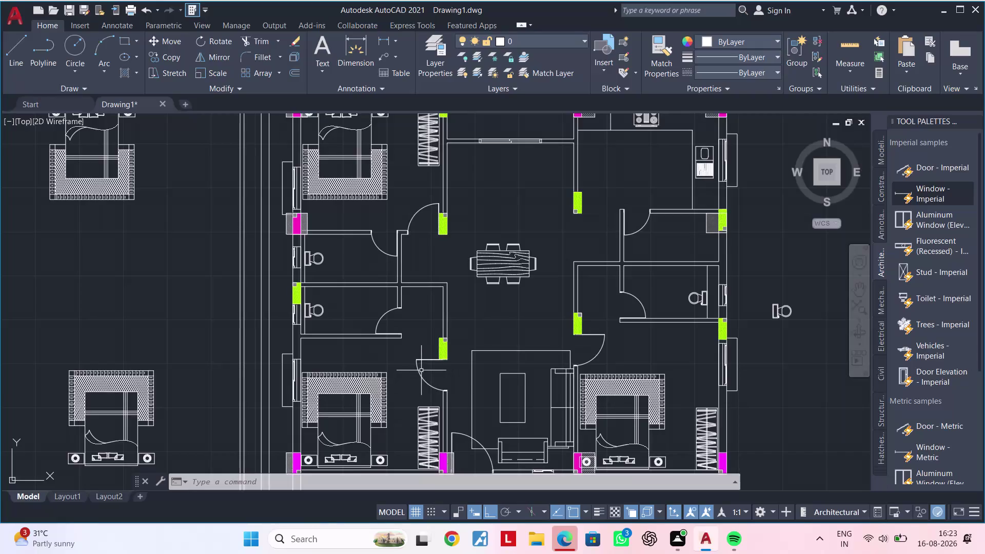
Pan across the plan and zoom in on the two adjoining left-side toilet rooms.
middle_drag(418, 384, 419, 384)
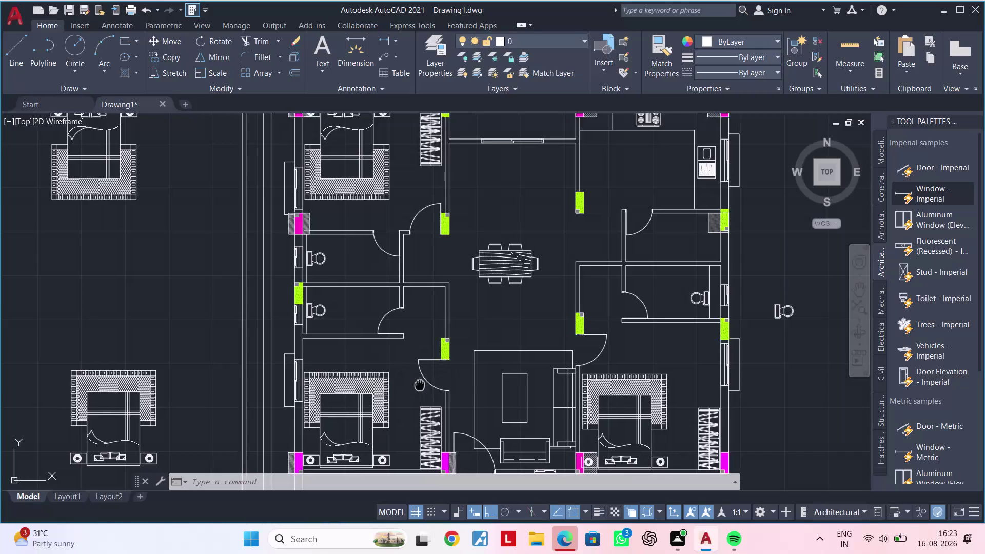
middle_drag(419, 384, 474, 366)
middle_drag(453, 355, 448, 448)
key(Escape)
key(Escape)
middle_drag(412, 380, 419, 353)
key(Escape)
key(Escape)
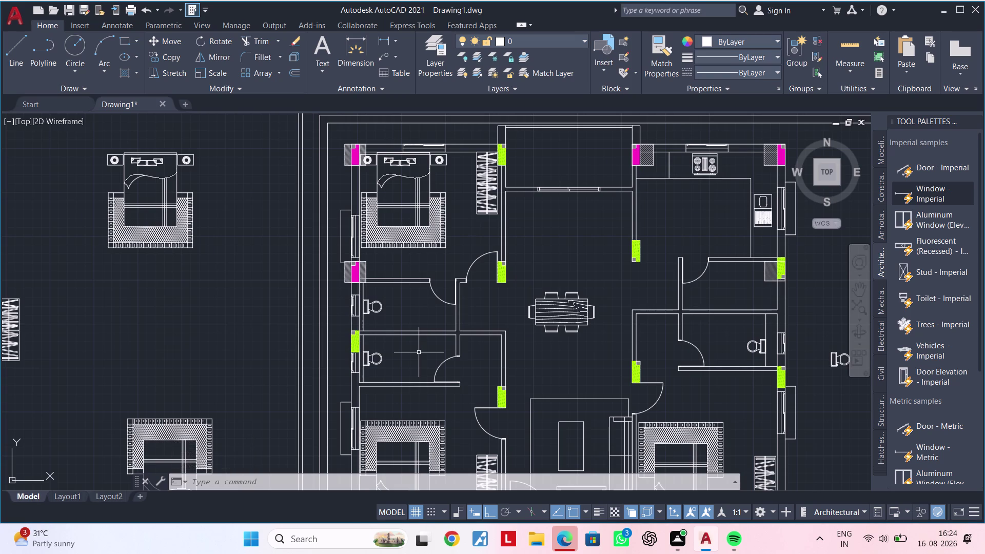
scroll(up, 3)
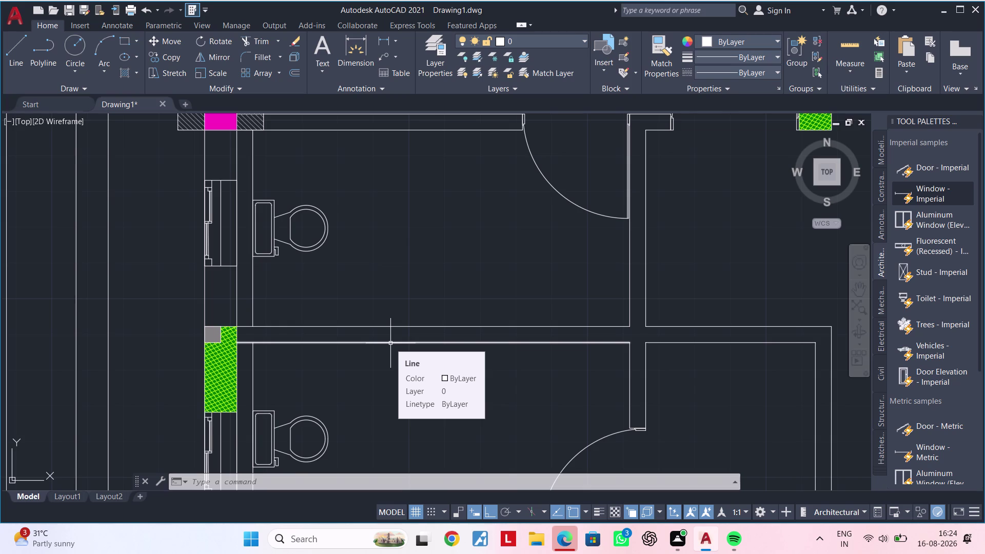
Offset a wall line 1' into the upper toilet and trim the overhang near the door.
middle_drag(562, 357, 454, 363)
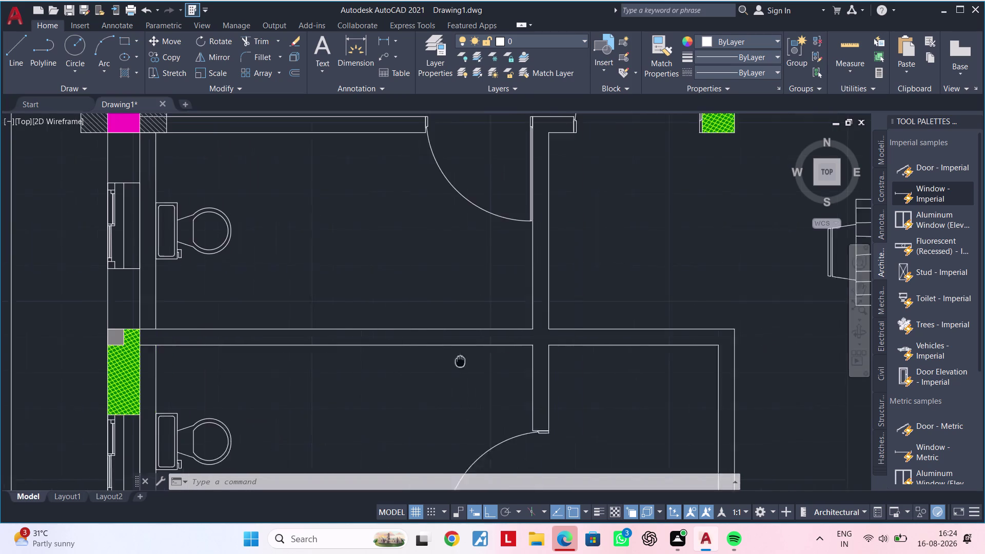
middle_drag(455, 362, 446, 364)
middle_drag(449, 356, 372, 361)
key(Escape)
key(Escape)
middle_drag(377, 360, 404, 350)
key(Escape)
key(Escape)
key(Escape)
key(Escape)
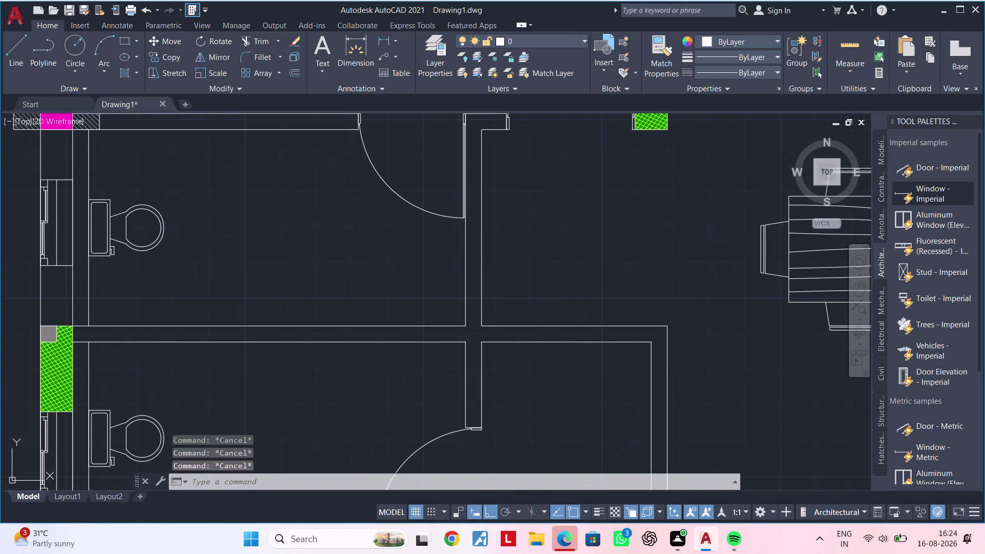
key(Escape)
key(Escape)
key(Escape)
key(Escape)
key(Escape)
key(Escape)
key(Escape)
key(Escape)
key(Escape)
middle_drag(395, 355, 375, 358)
key(Escape)
key(Escape)
text(l)
key(space)
key(Escape)
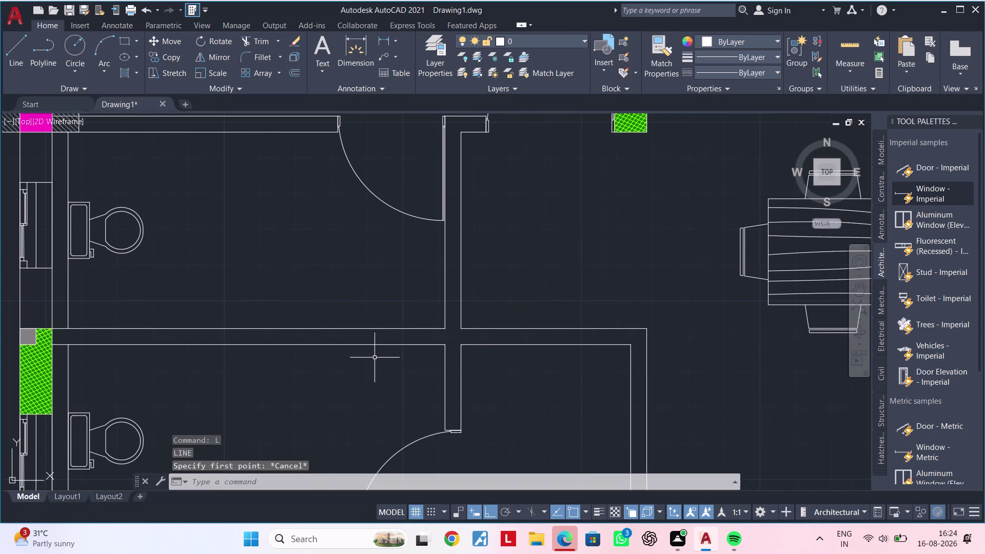
key(Escape)
key(Escape)
key(Escape)
key(Escape)
text(of)
key(space)
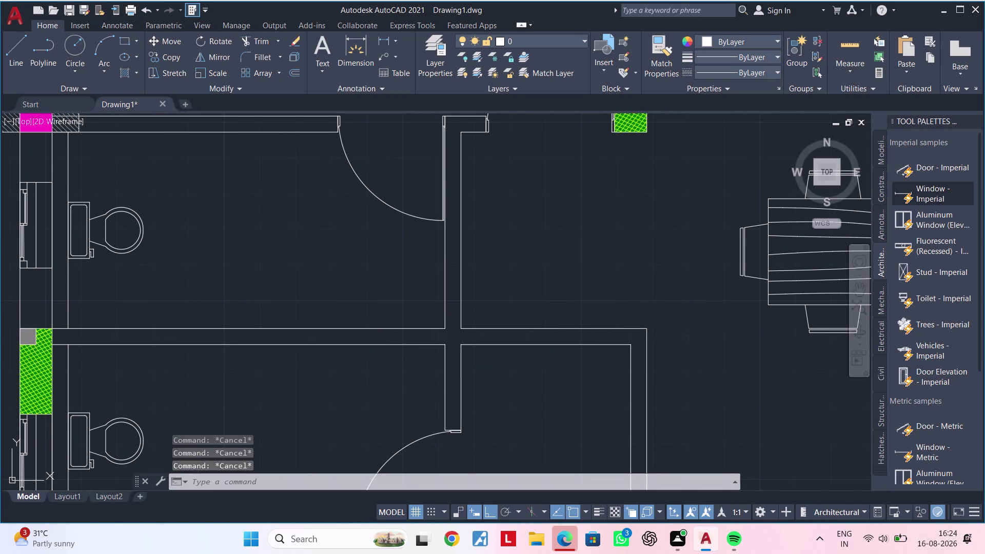
text(1')
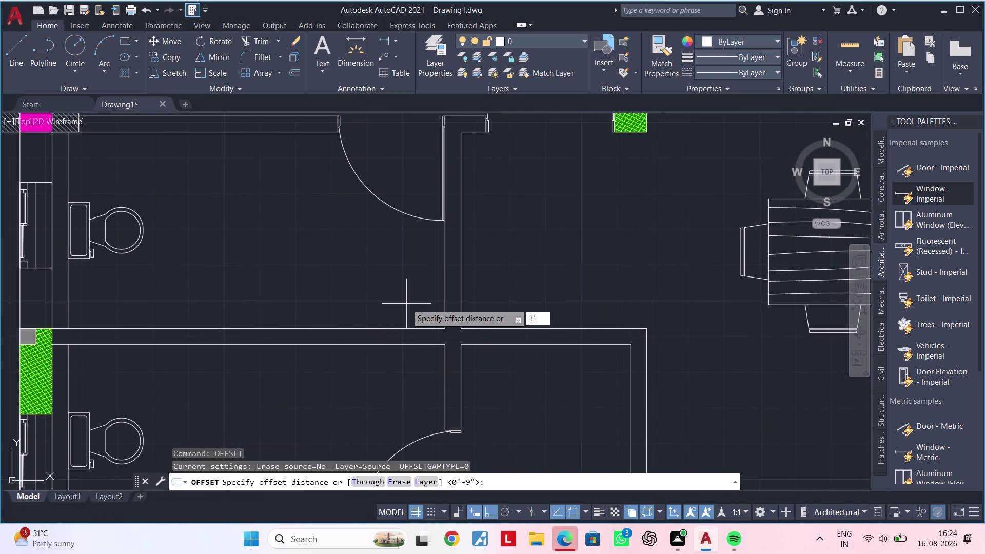
key(Return)
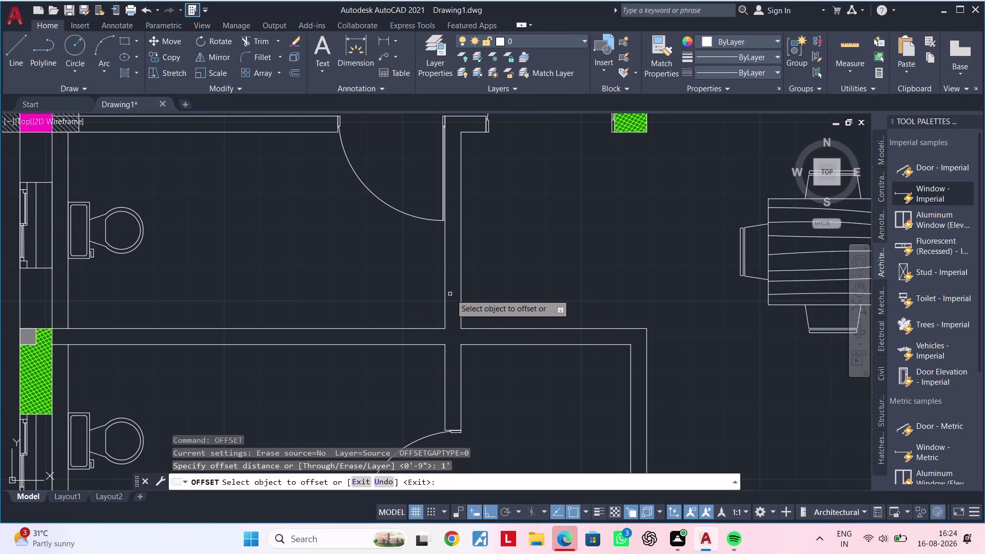
click(446, 296)
click(357, 298)
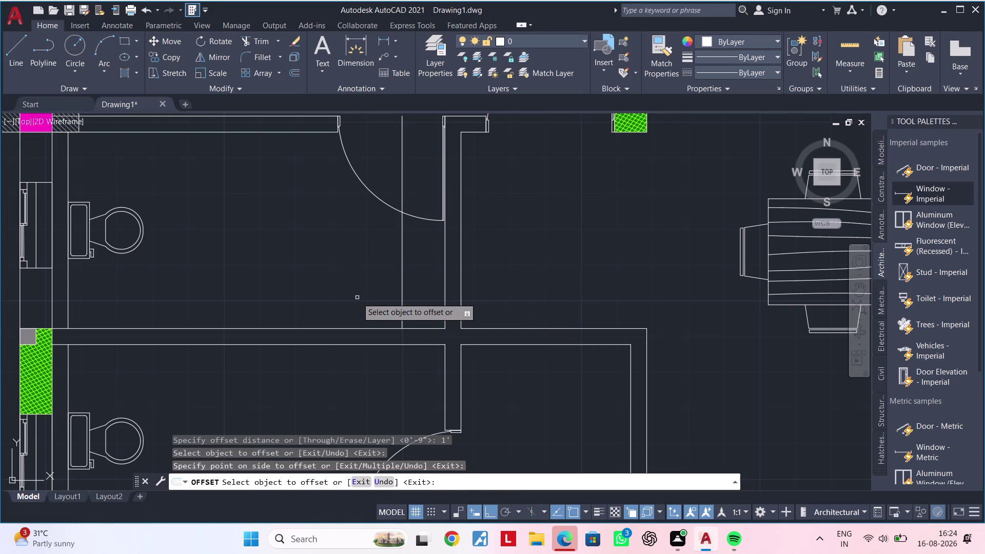
key(Escape)
key(Escape)
key(Escape)
key(Escape)
scroll(down, 3)
middle_drag(382, 293, 375, 304)
key(Escape)
text(tr)
key(space)
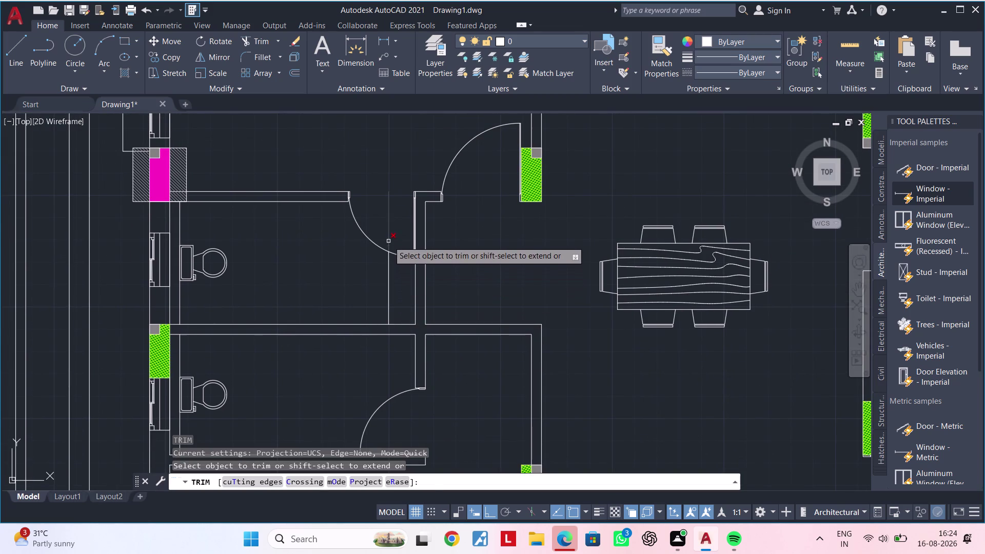
click(389, 241)
key(Escape)
middle_drag(380, 281, 391, 273)
key(Escape)
key(Escape)
Offset a second line 1' into the room and trim its extra segment.
text(o)
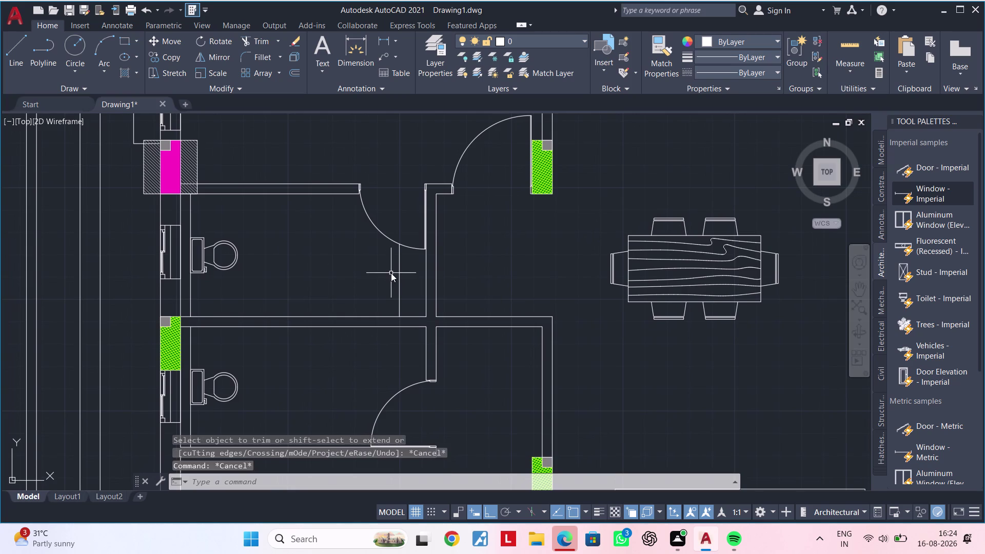
text(f)
key(space)
text(1)
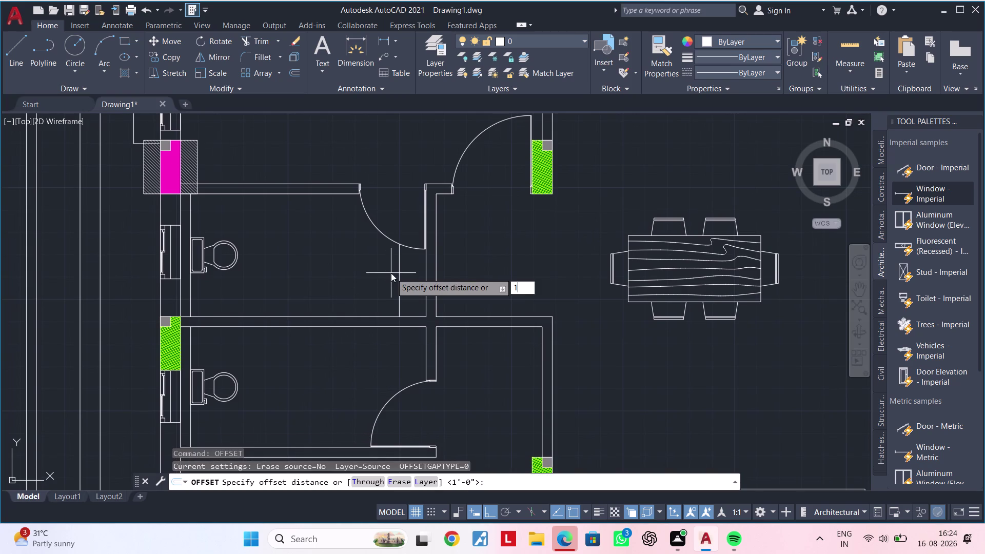
text(')
key(Return)
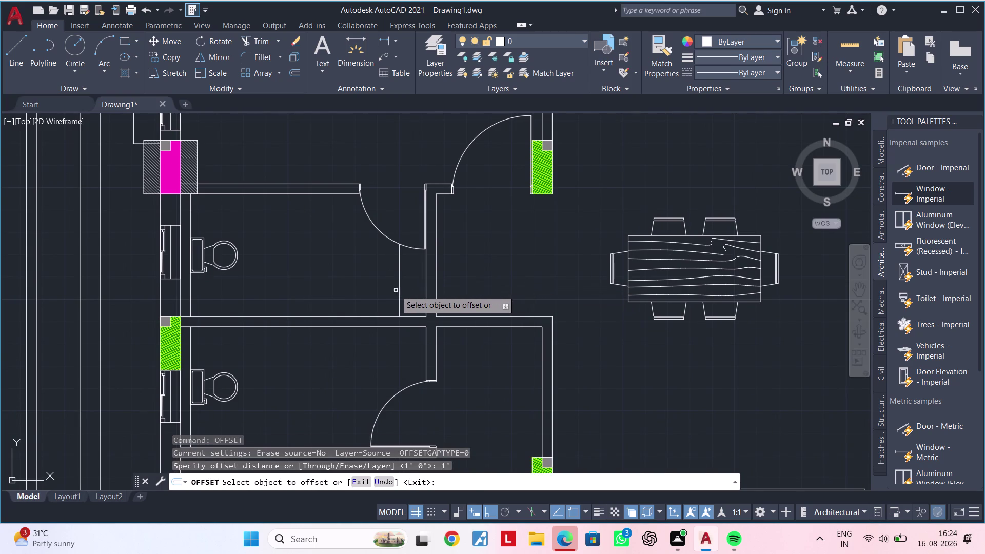
click(399, 290)
click(314, 290)
key(Escape)
key(Escape)
key(Escape)
key(Escape)
key(Escape)
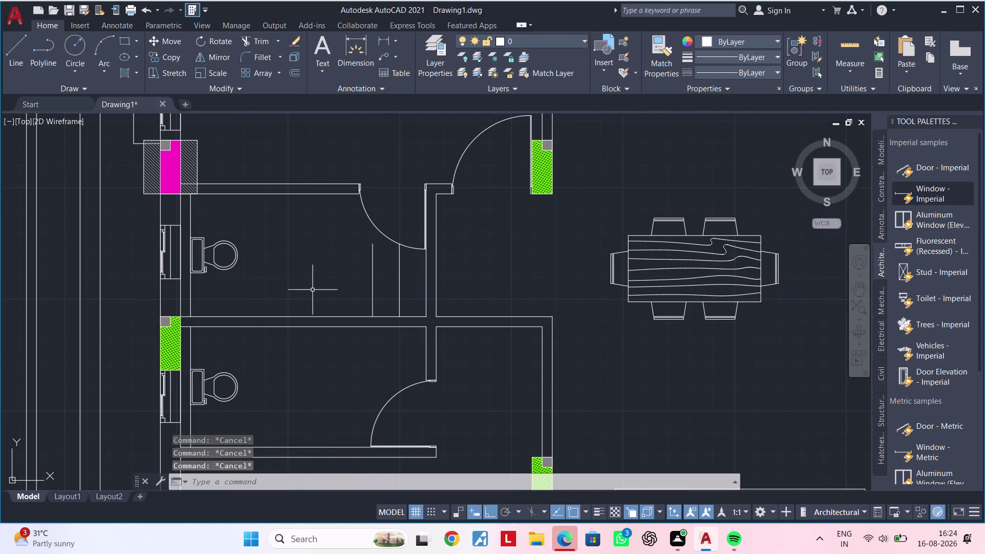
key(Escape)
key(Escape)
key(Escape)
key(Escape)
key(Escape)
text(tr)
key(space)
click(397, 278)
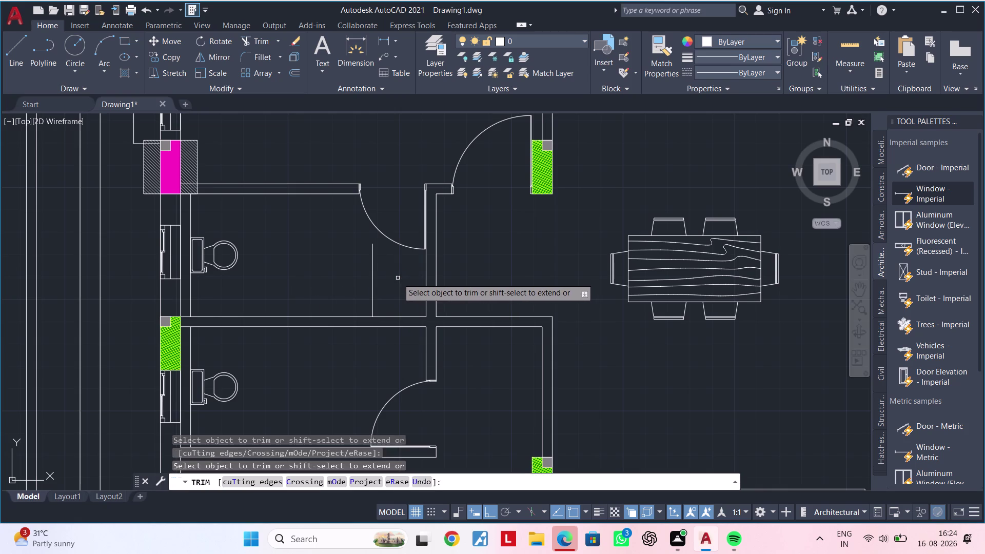
key(Escape)
middle_drag(398, 285, 389, 272)
key(Escape)
key(Escape)
Offset a line 2' downward and trim the excess segments crossing the room.
text(of)
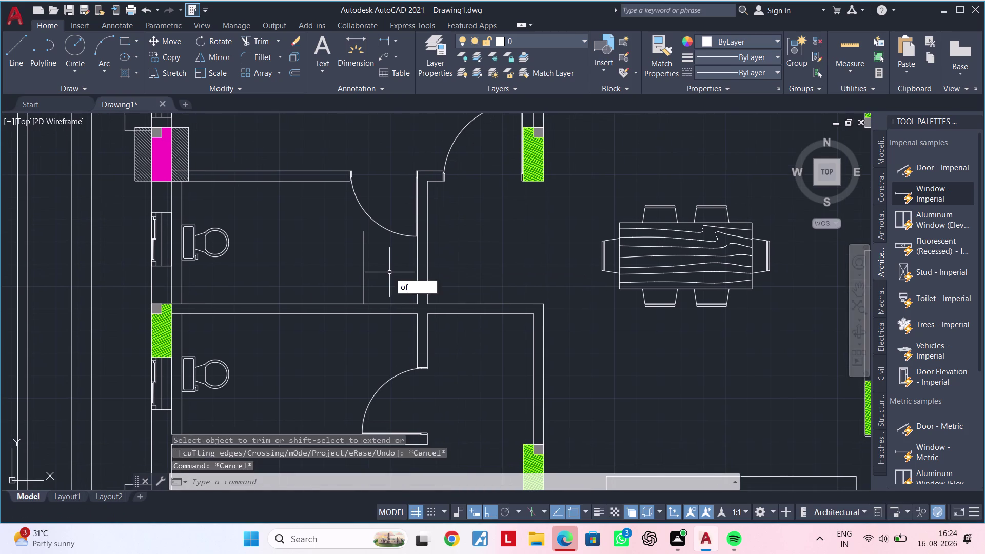
key(space)
text(2')
key(Return)
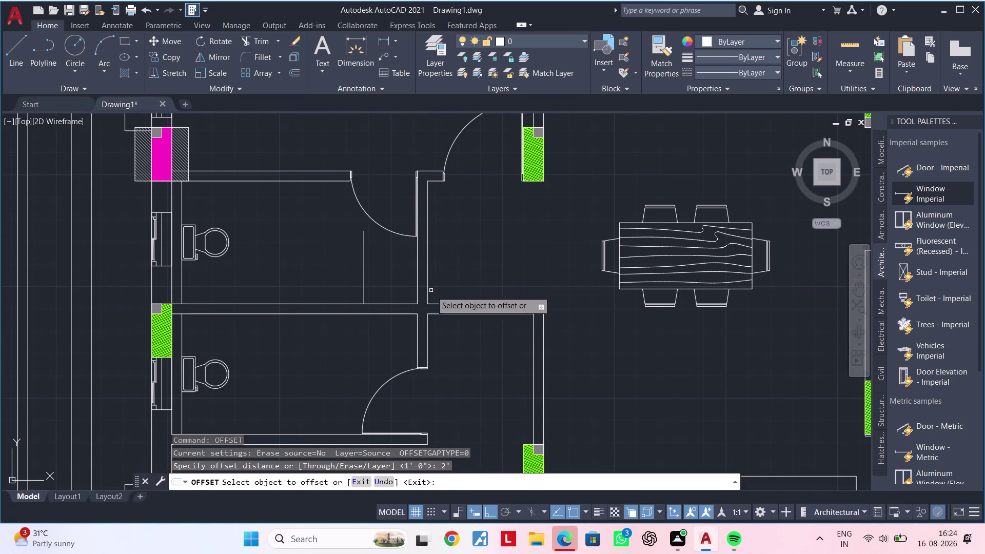
click(394, 302)
click(392, 280)
key(Escape)
key(Escape)
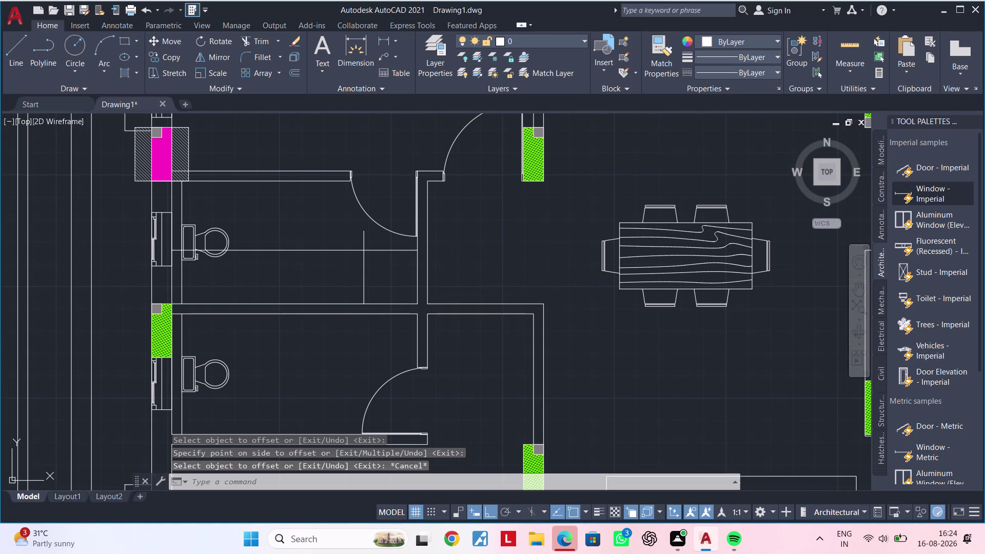
text(tr)
key(space)
click(364, 244)
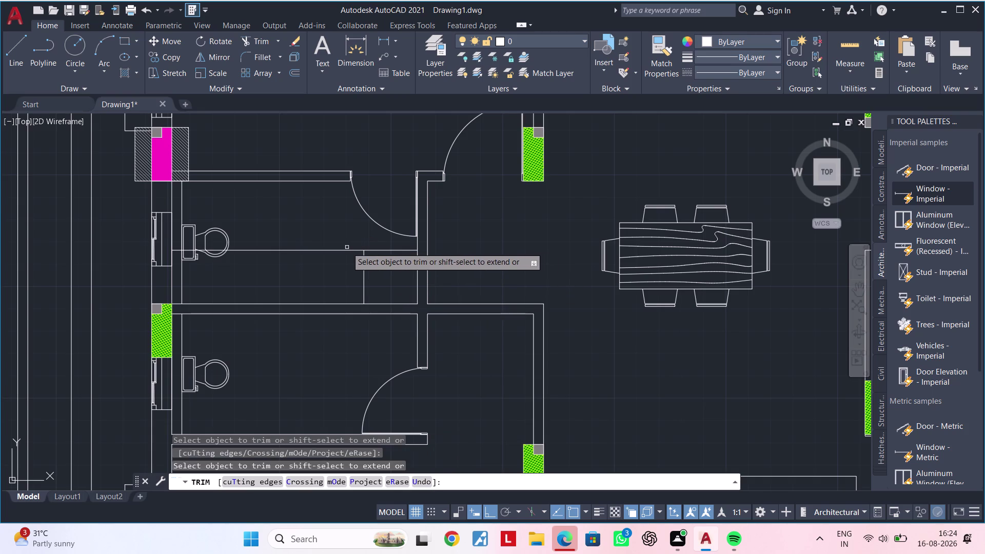
click(343, 250)
key(Escape)
scroll(up, 3)
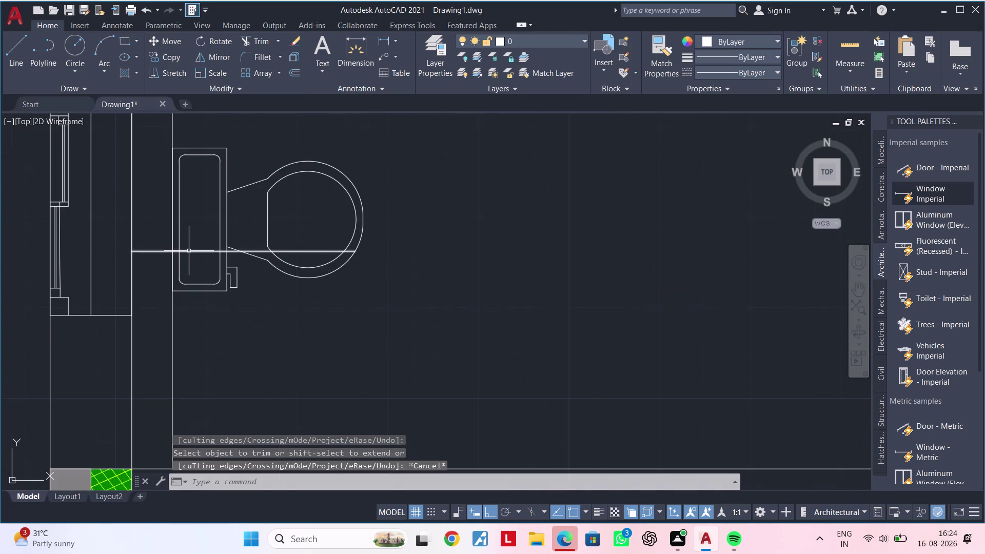
Delete the stray line crossing the toilet and pan back to the enclosure corner.
click(191, 251)
key(Delete)
scroll(down, 3)
scroll(down, 3)
middle_drag(454, 315, 287, 292)
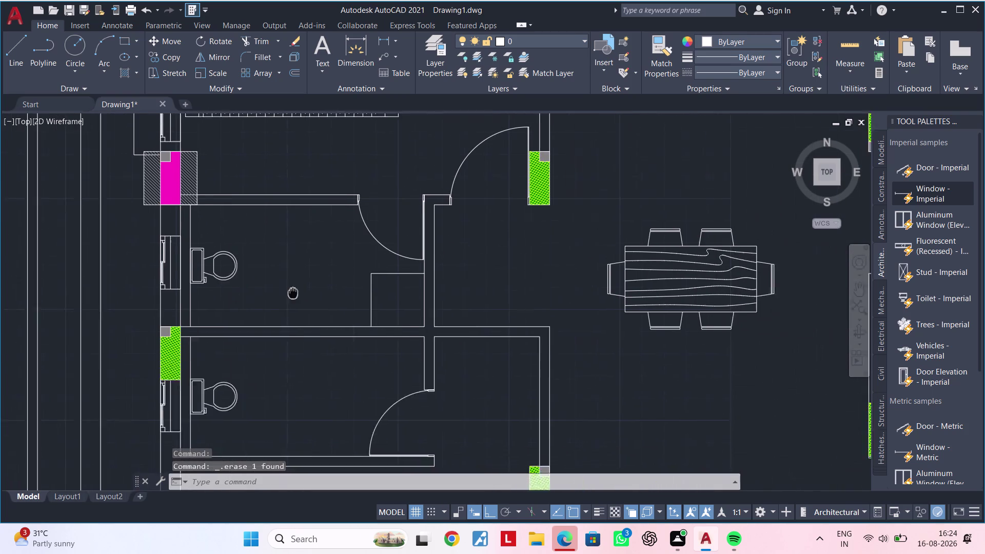
middle_drag(287, 292, 270, 291)
middle_drag(289, 292, 193, 292)
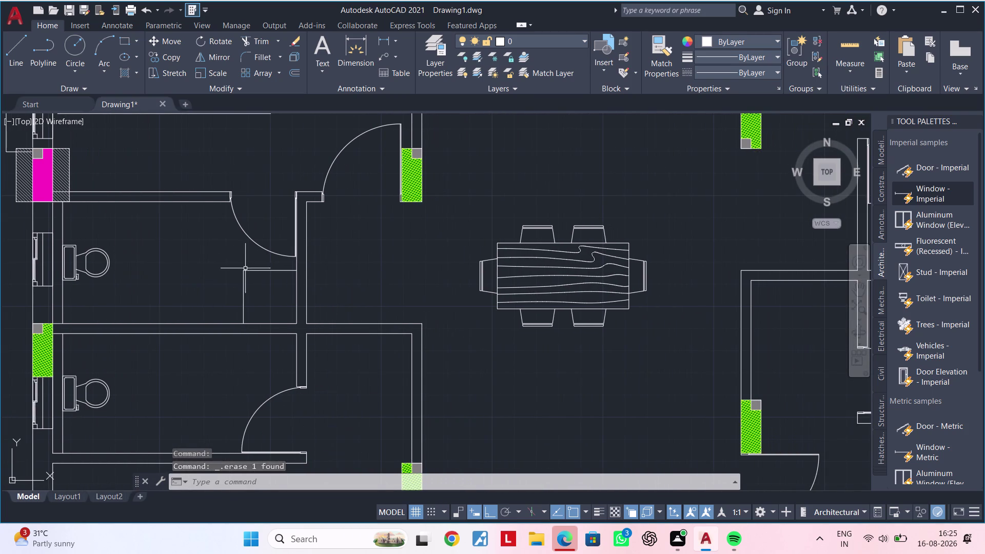
middle_drag(268, 304, 315, 300)
scroll(up, 3)
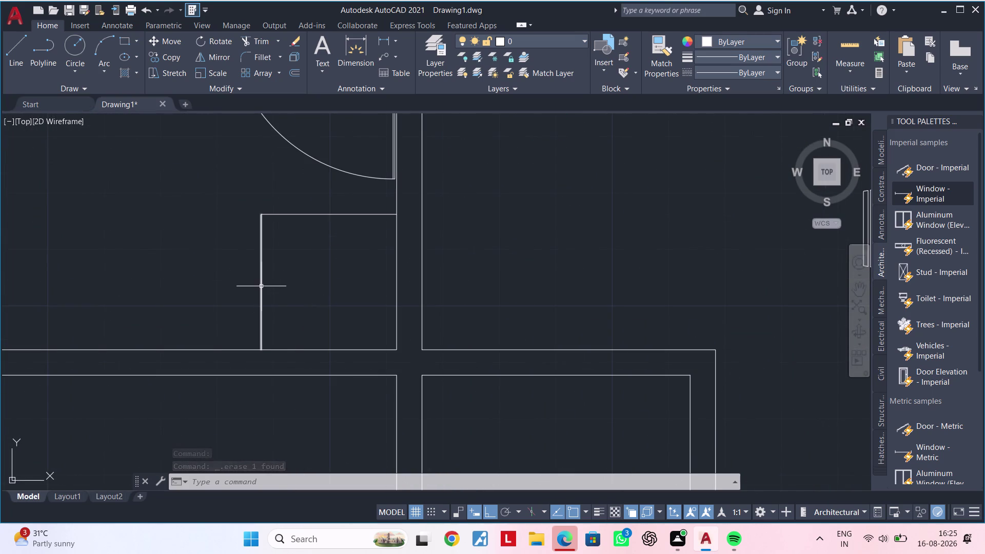
Extend the short horizontal line left to meet the vertical partition.
click(261, 286)
click(261, 284)
click(184, 279)
key(Escape)
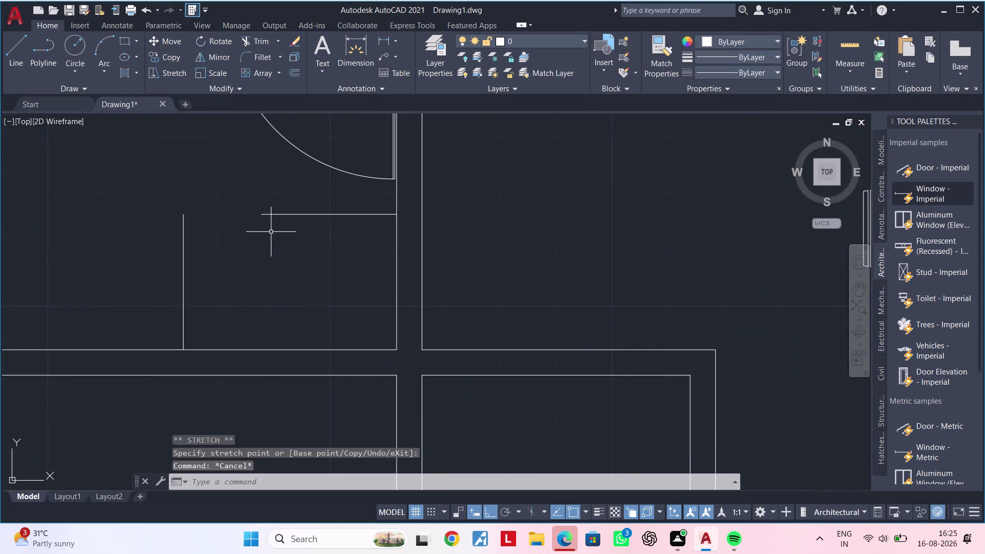
click(278, 217)
click(279, 210)
click(279, 213)
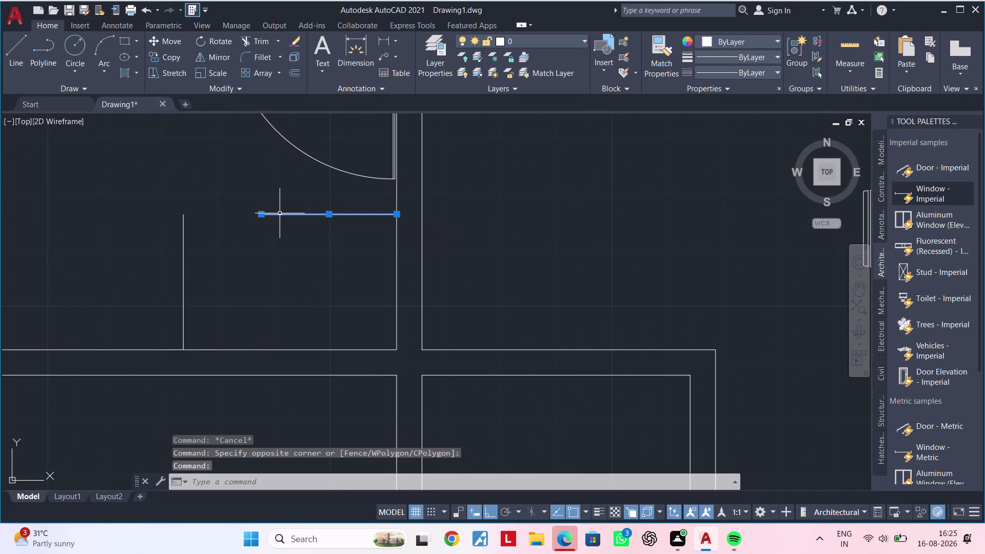
click(262, 216)
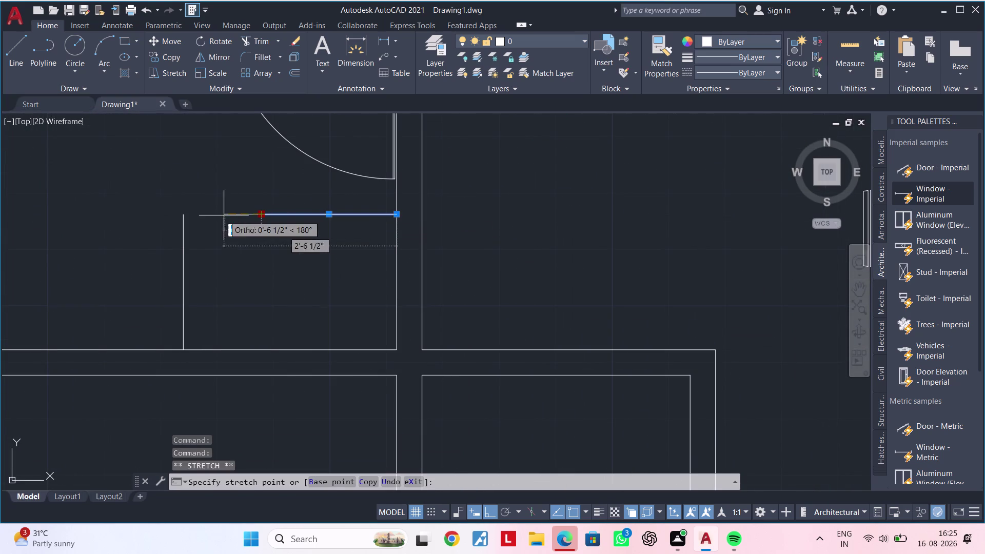
click(186, 216)
middle_drag(364, 263, 355, 282)
key(Escape)
key(Escape)
key(Escape)
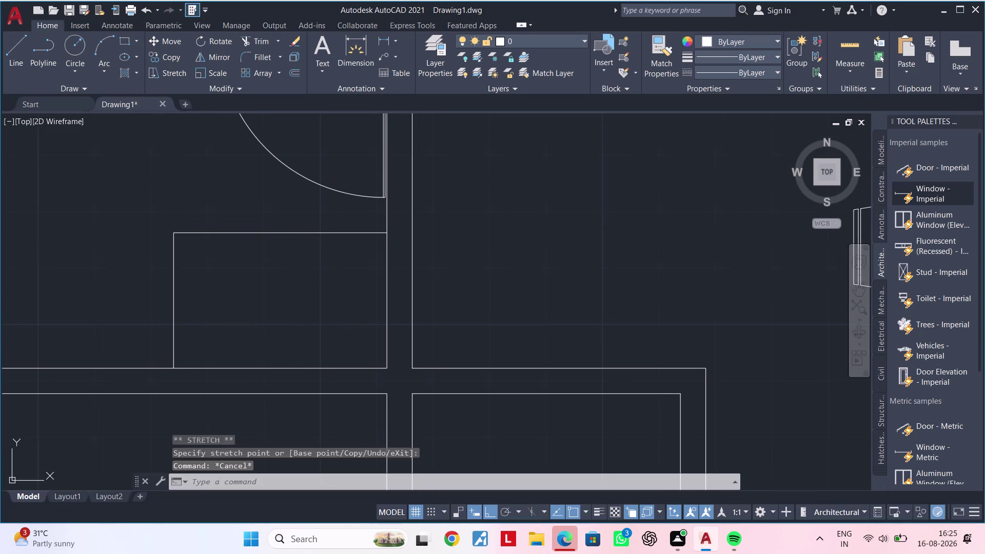
key(Escape)
key(Escape)
middle_drag(354, 282, 356, 272)
key(Escape)
key(Escape)
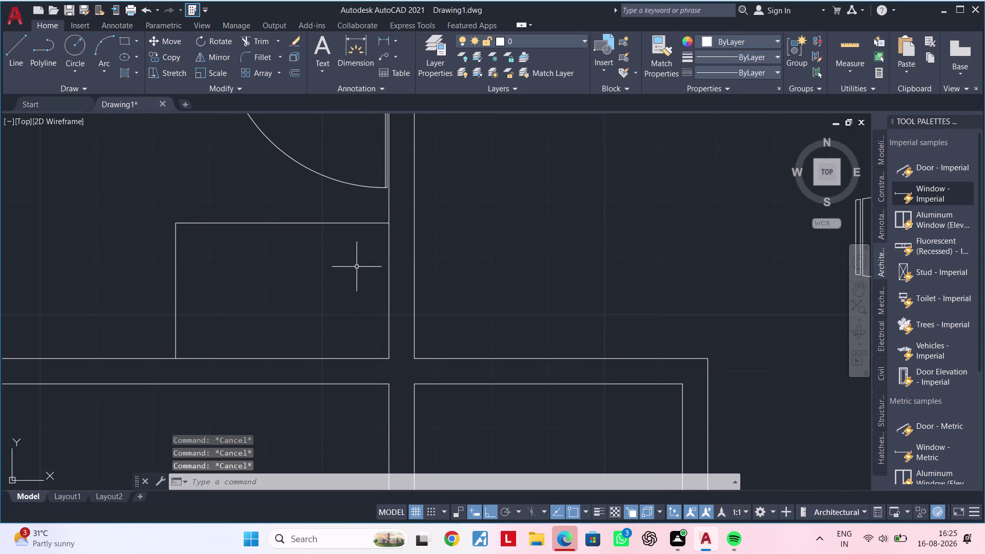
Offset the fixture's top edge by 0.9" to create inner copies.
text(of)
key(space)
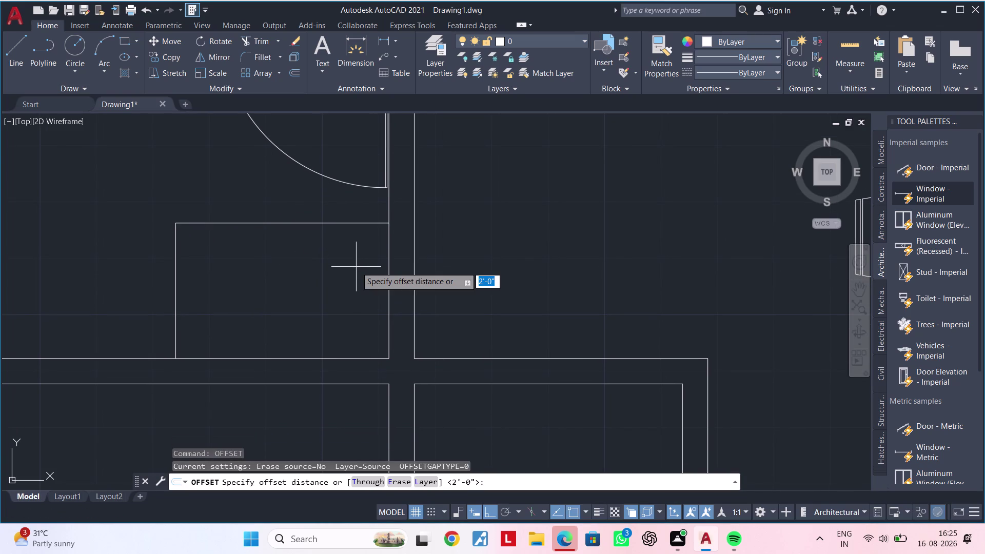
text(0.9)
text(")
key(Return)
click(315, 223)
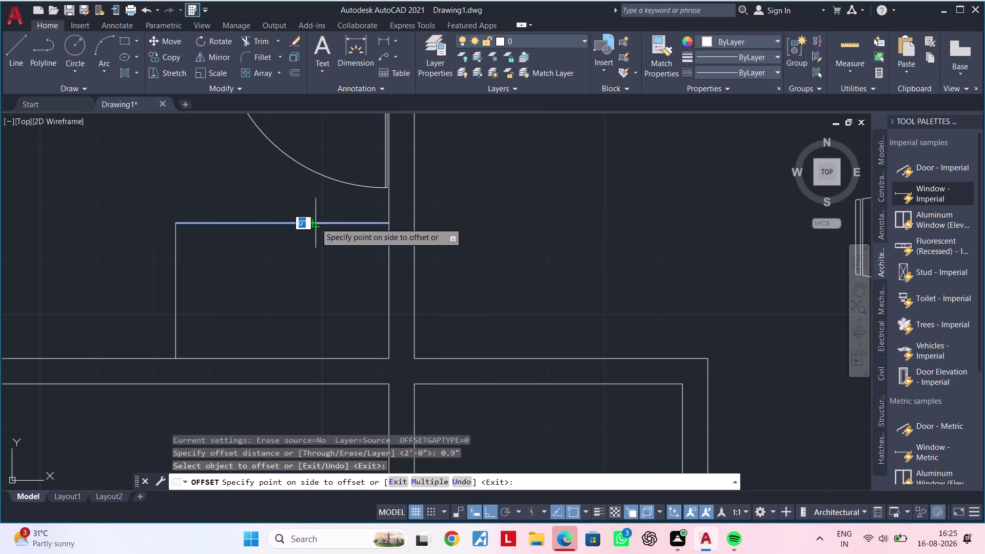
click(299, 263)
click(174, 265)
click(202, 263)
key(Escape)
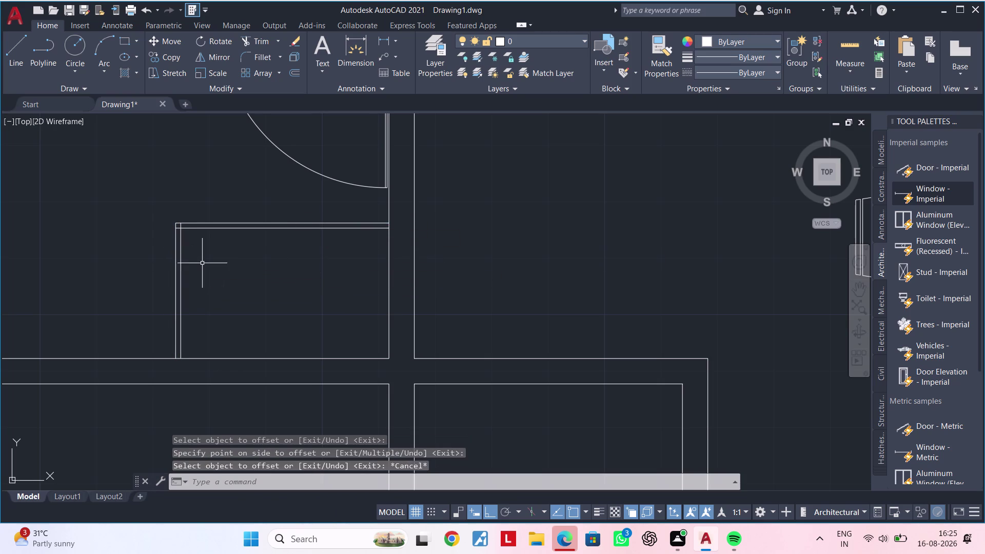
key(Escape)
Trim away the two overlapping line pieces at the top corner.
text(tr)
key(space)
scroll(up, 3)
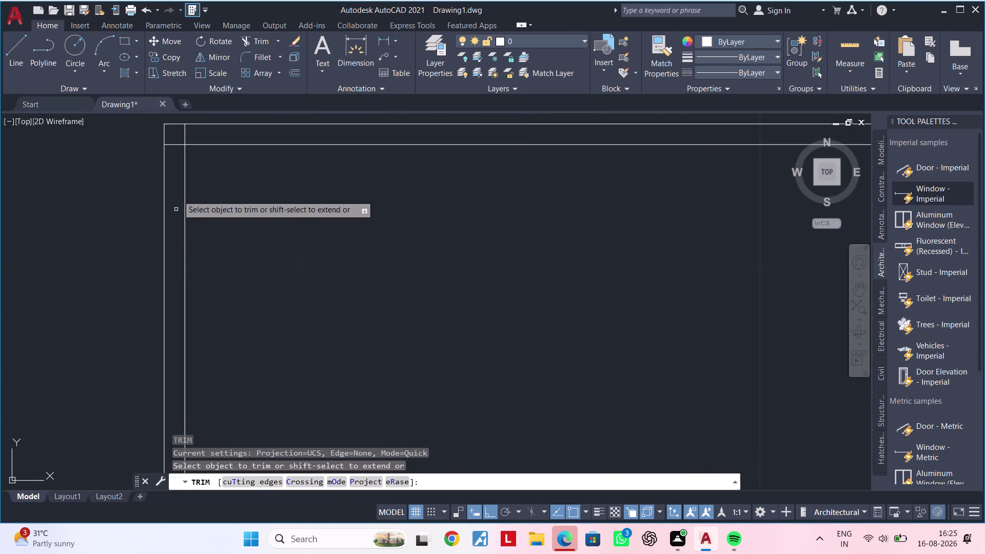
click(174, 145)
click(184, 139)
scroll(down, 3)
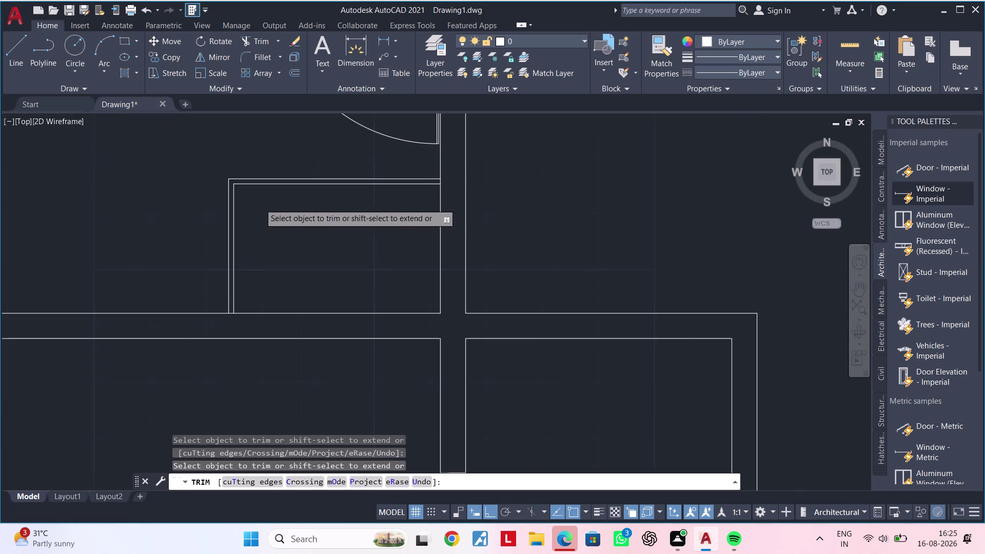
middle_drag(394, 239, 373, 239)
key(Escape)
key(Escape)
Offset the fixture's right edge by 0.9".
text(of)
key(space)
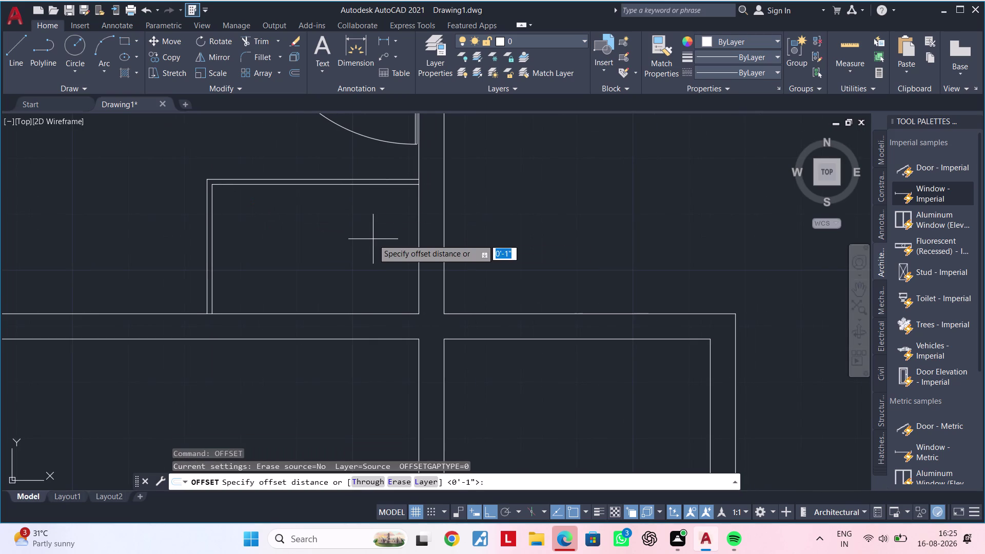
text(0.9")
key(Return)
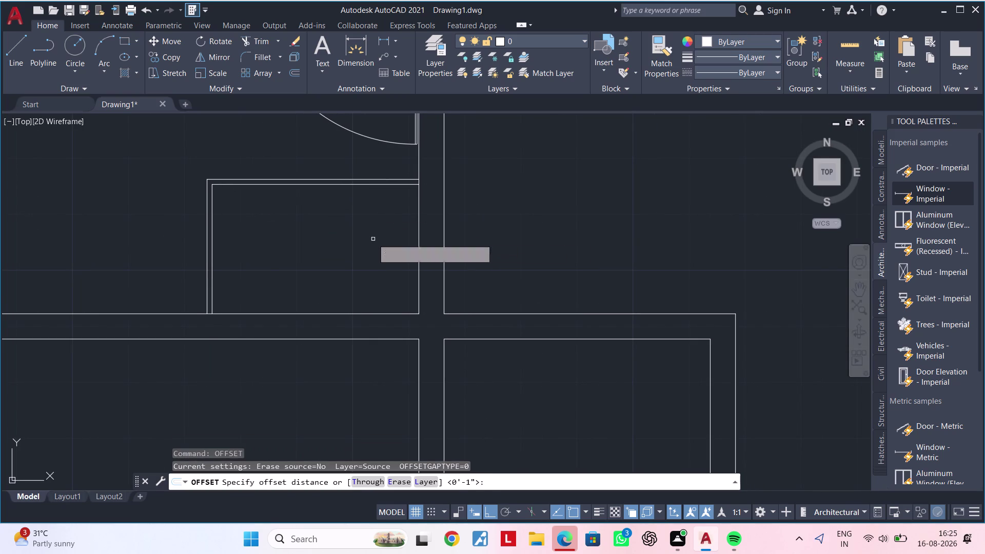
drag(419, 245, 412, 245)
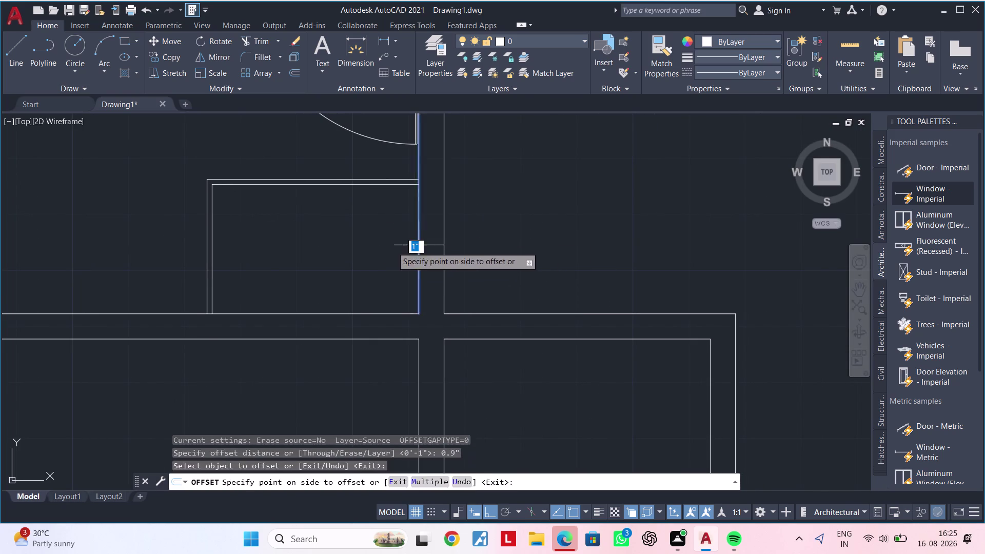
click(367, 248)
key(Escape)
key(Escape)
middle_drag(385, 245, 353, 273)
key(Escape)
key(Escape)
Trim the overlapping line end and erase the stray line near it.
text(tr)
key(space)
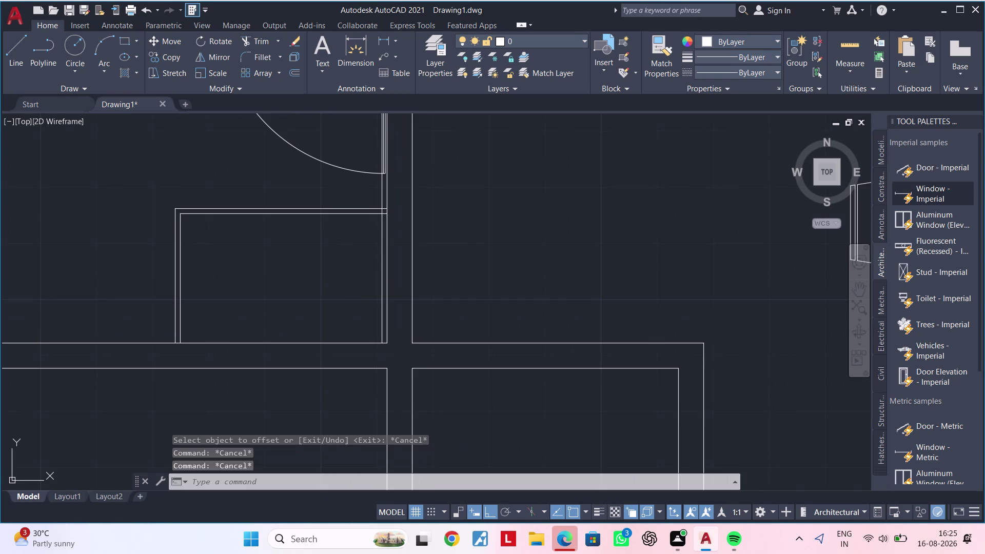
scroll(up, 3)
click(392, 190)
middle_drag(365, 233, 361, 245)
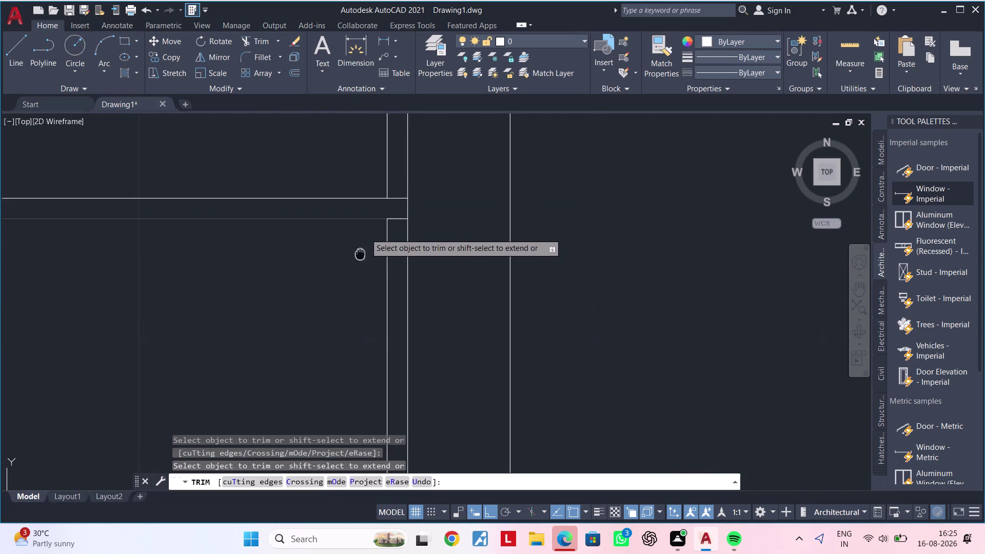
middle_drag(362, 246, 357, 268)
key(Escape)
key(Escape)
click(384, 192)
key(Delete)
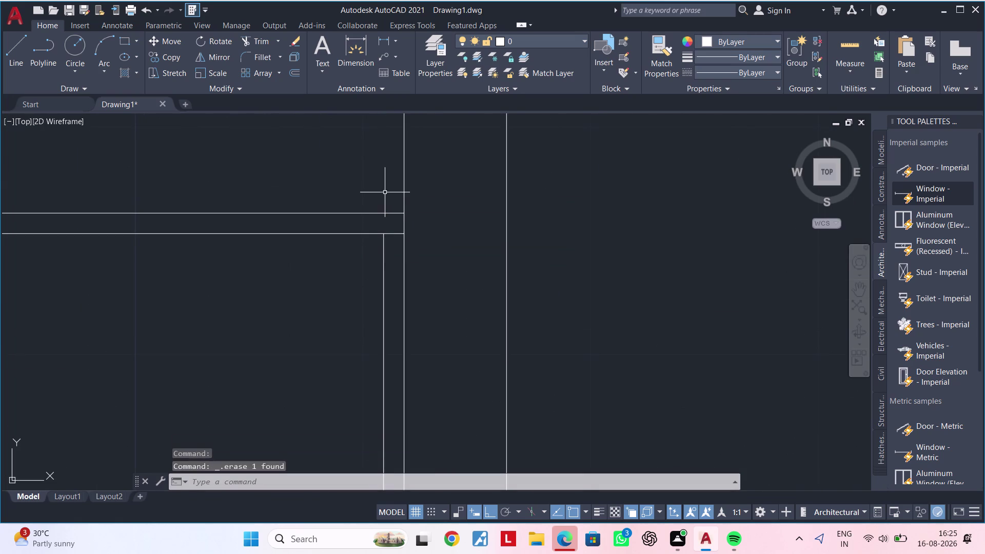
scroll(down, 3)
key(Escape)
Trim the extra line piece at the fixture corner.
text(tr)
key(space)
scroll(up, 3)
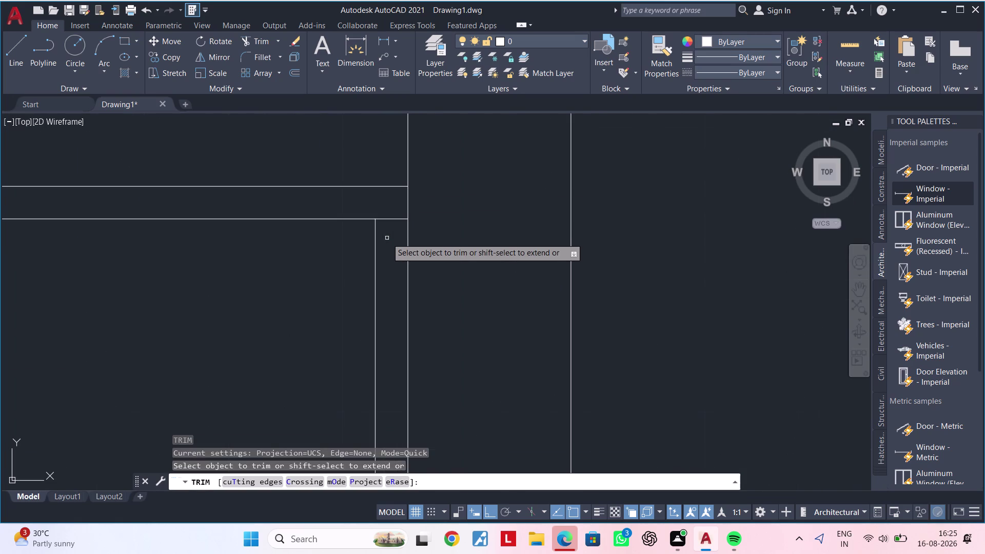
click(386, 219)
scroll(down, 3)
scroll(down, 3)
middle_drag(328, 290, 380, 285)
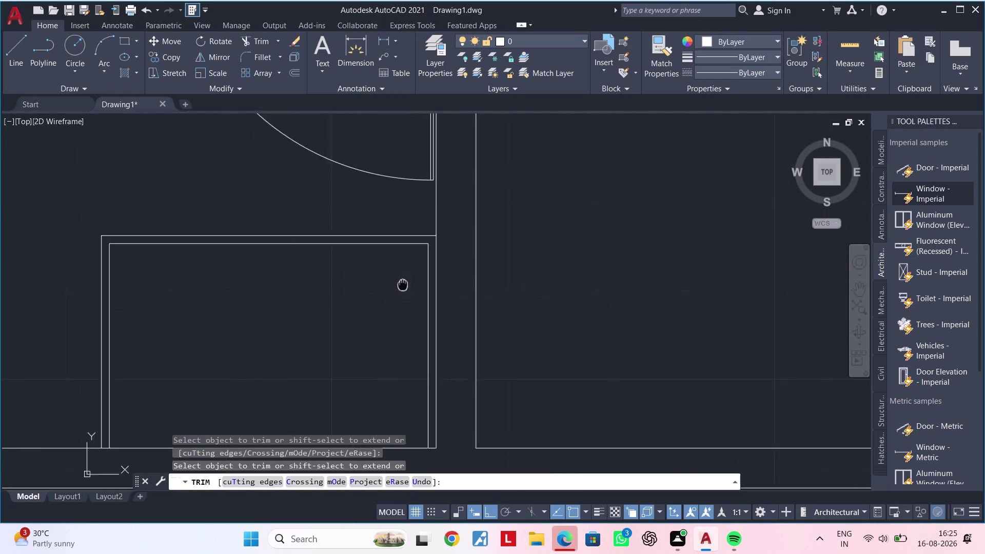
middle_drag(379, 285, 491, 276)
key(Escape)
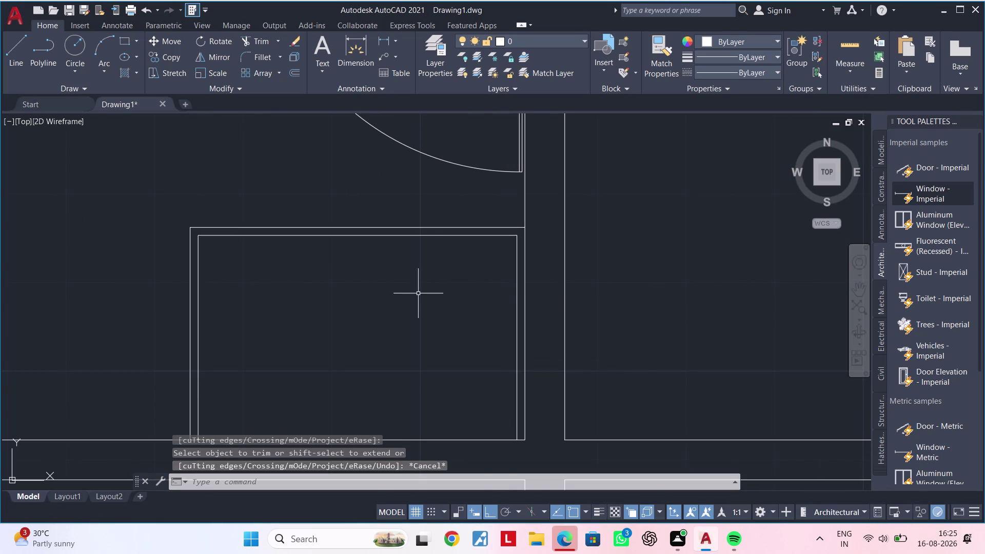
scroll(down, 3)
middle_drag(413, 294, 450, 234)
key(Escape)
middle_drag(423, 291, 422, 262)
key(Escape)
key(Escape)
scroll(up, 3)
key(Escape)
Draw a horizontal line from the wall across the plan.
text(l)
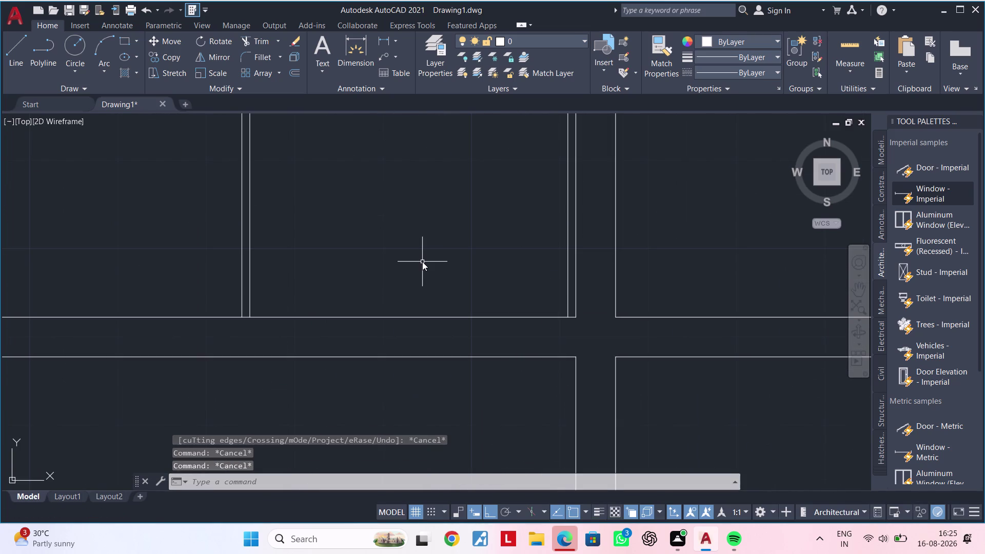
key(space)
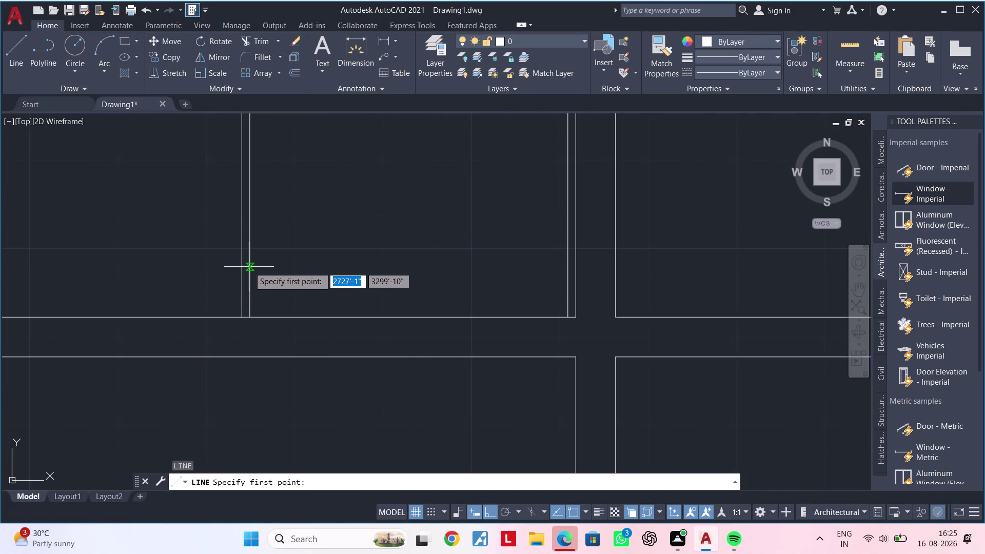
click(249, 267)
click(566, 263)
scroll(down, 3)
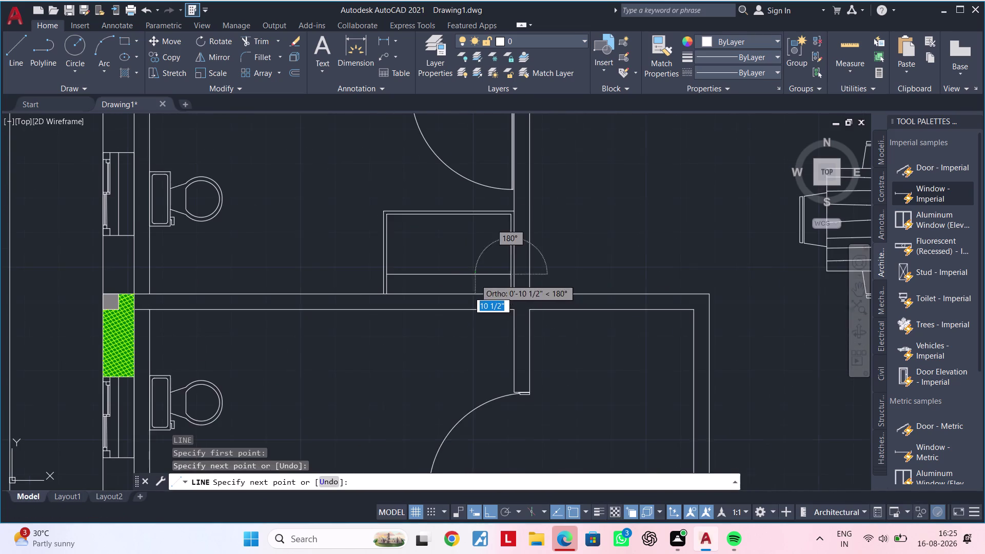
middle_drag(475, 279, 474, 303)
key(Escape)
key(Escape)
Pan across the plan to the bathroom area and back to the fixture.
middle_drag(476, 282, 482, 268)
key(Escape)
key(Escape)
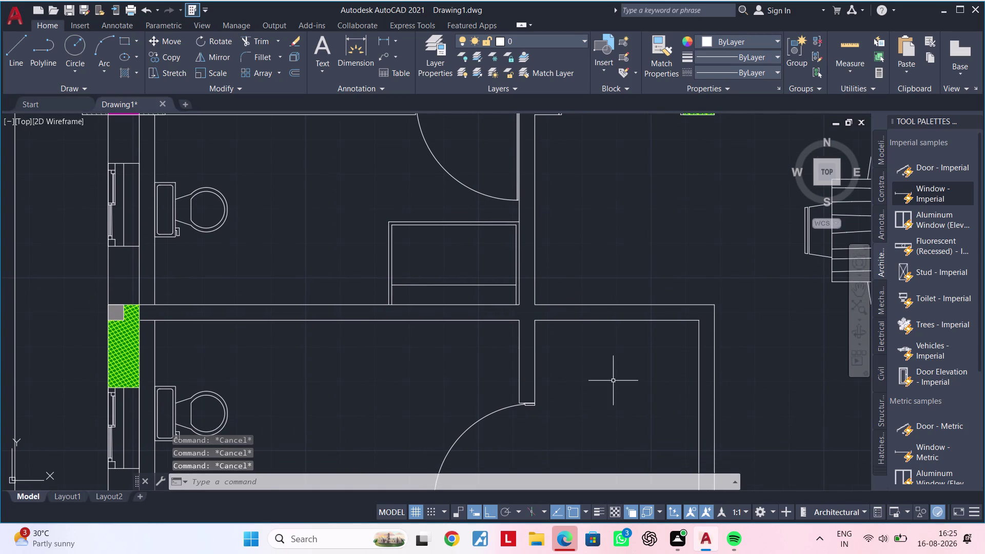
scroll(down, 3)
middle_drag(502, 378, 486, 358)
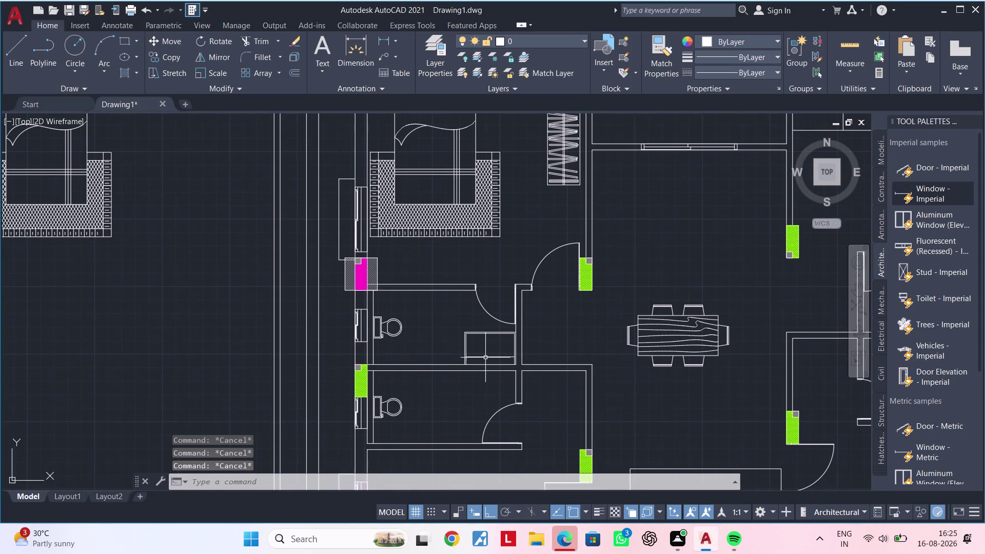
scroll(down, 3)
middle_drag(479, 348, 476, 337)
scroll(up, 3)
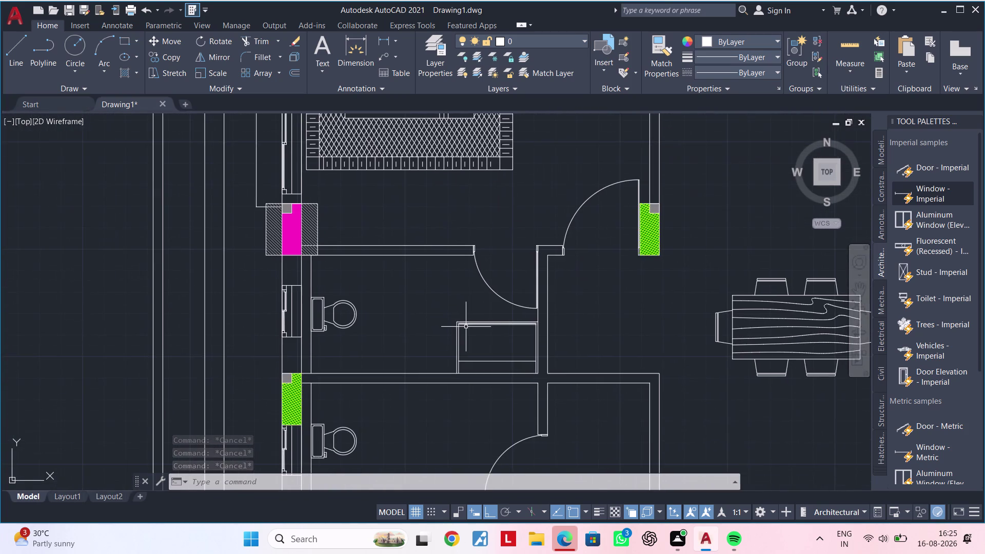
middle_drag(465, 326, 449, 295)
scroll(up, 3)
Move the fixture's left edge lines over to the corner point.
drag(422, 242, 426, 281)
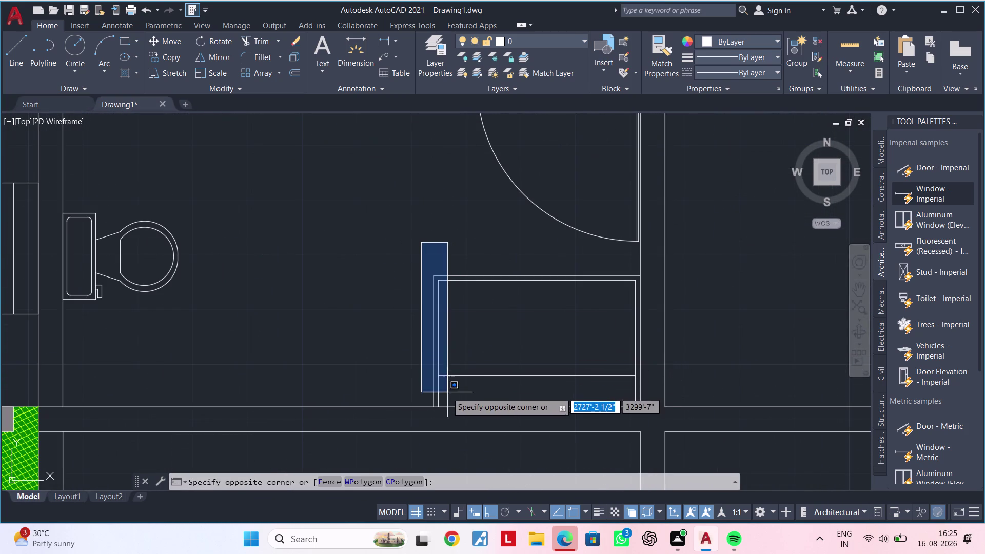
click(446, 414)
text(m)
key(space)
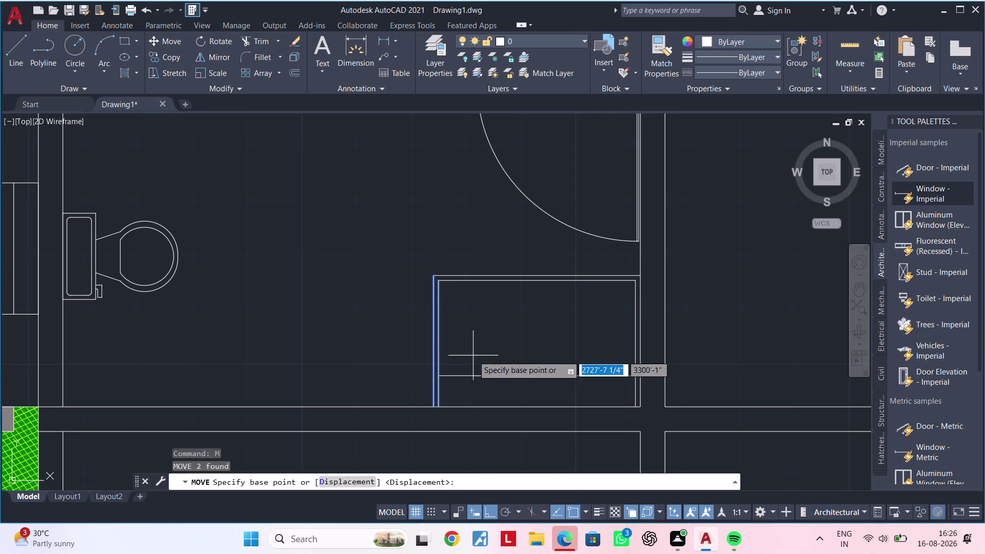
click(434, 278)
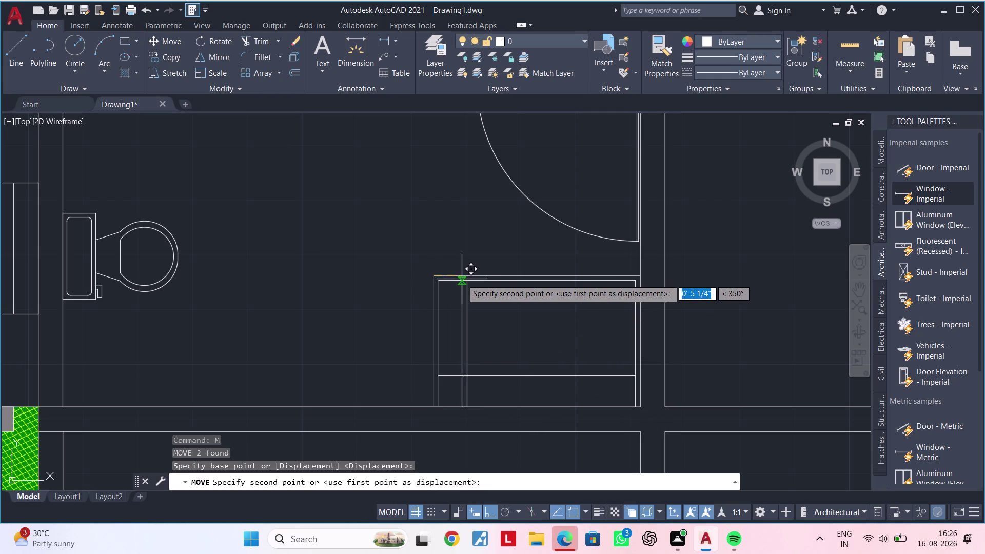
click(469, 280)
key(Escape)
key(Escape)
Fence-trim the line ends crossing the fixture.
key(t)
key(r)
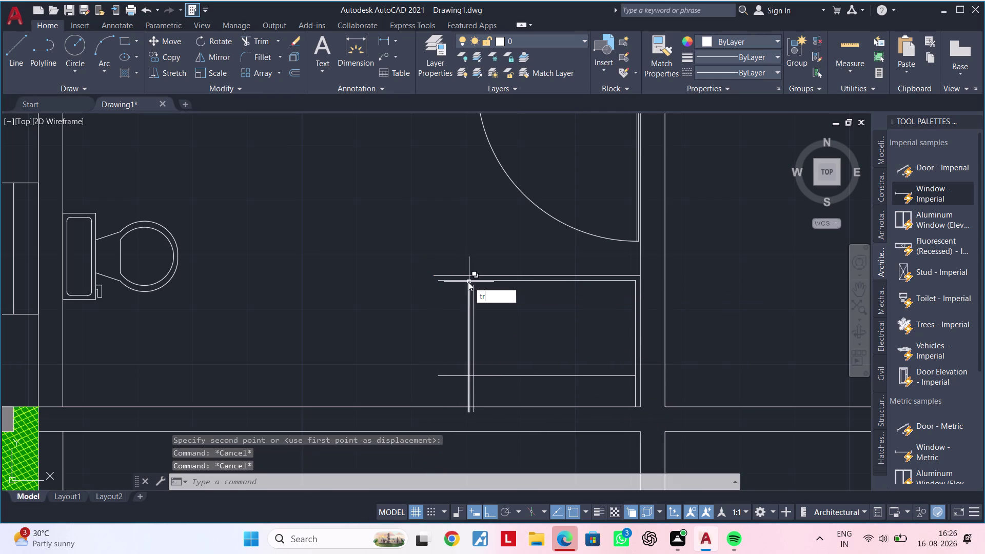
key(space)
drag(459, 268, 449, 386)
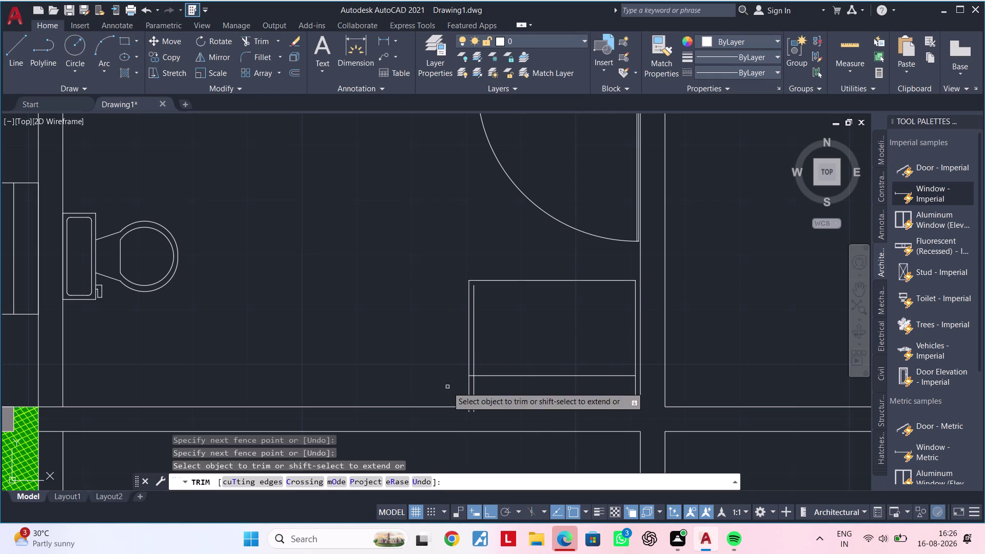
middle_drag(458, 350, 419, 317)
key(Escape)
key(Escape)
Extend the fixture's left edge to the boundary line.
text(e)
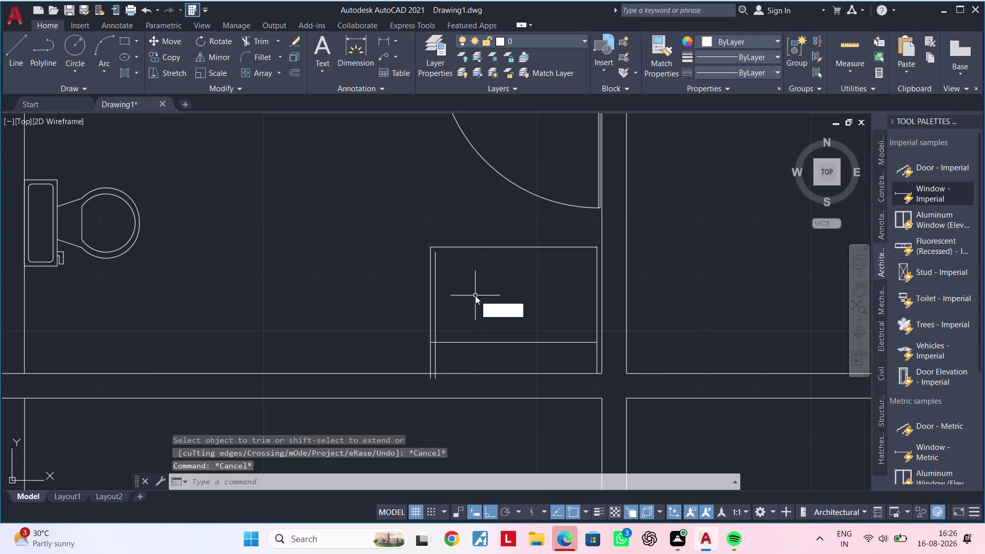
text(x)
key(space)
click(436, 296)
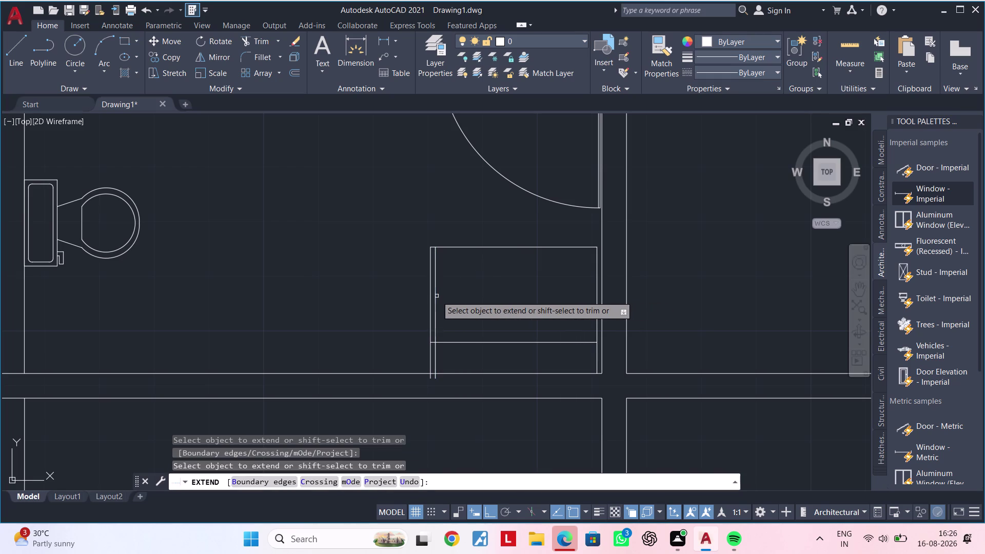
scroll(up, 3)
middle_drag(455, 278, 394, 330)
key(Escape)
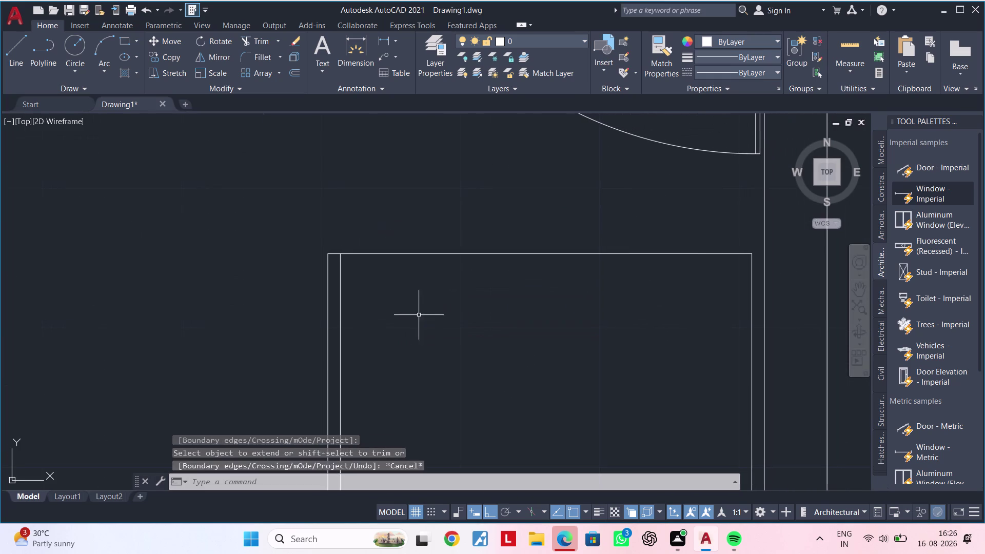
key(Escape)
scroll(down, 3)
key(Escape)
key(Escape)
key(Escape)
key(Escape)
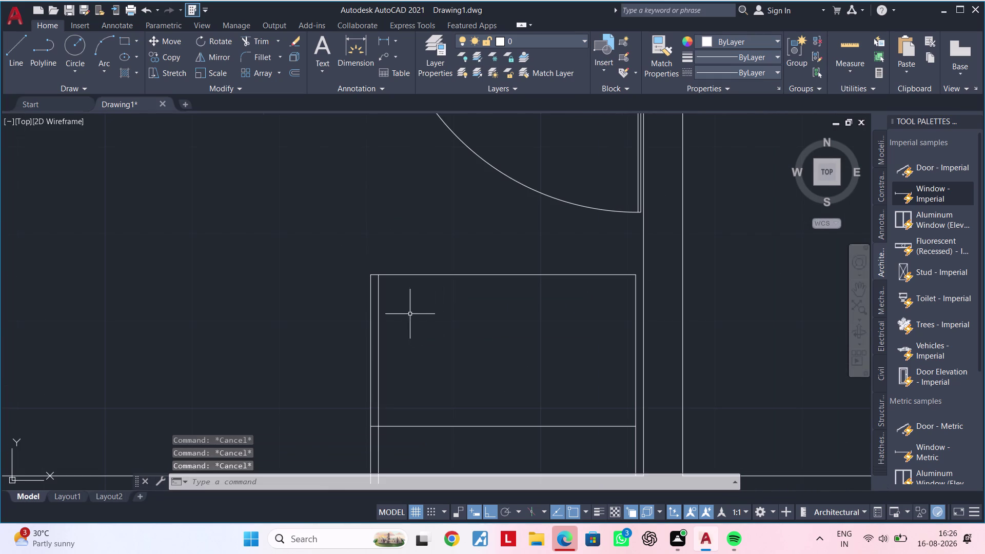
key(Escape)
Draw a wall line from the fixture's top-right corner across to the left.
key(l)
key(space)
scroll(up, 3)
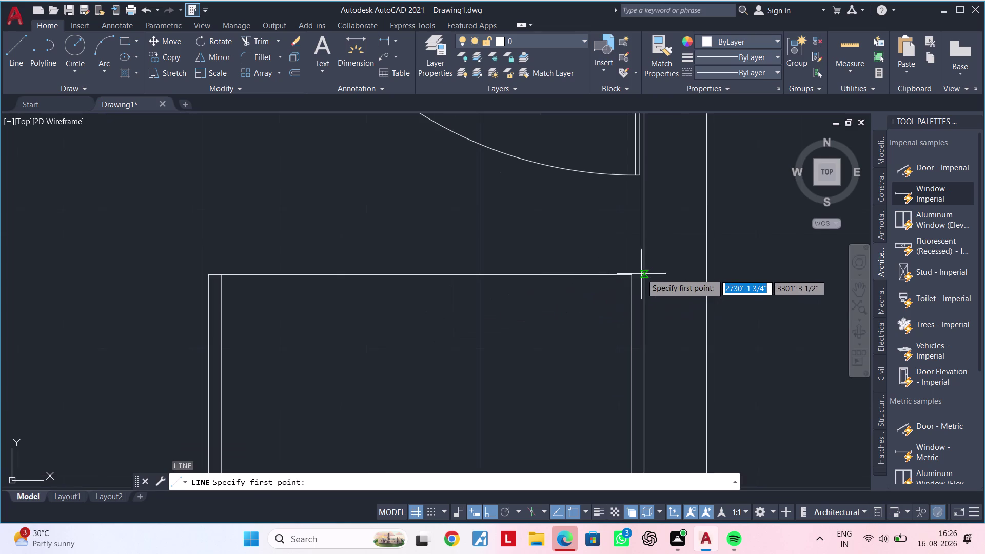
click(643, 263)
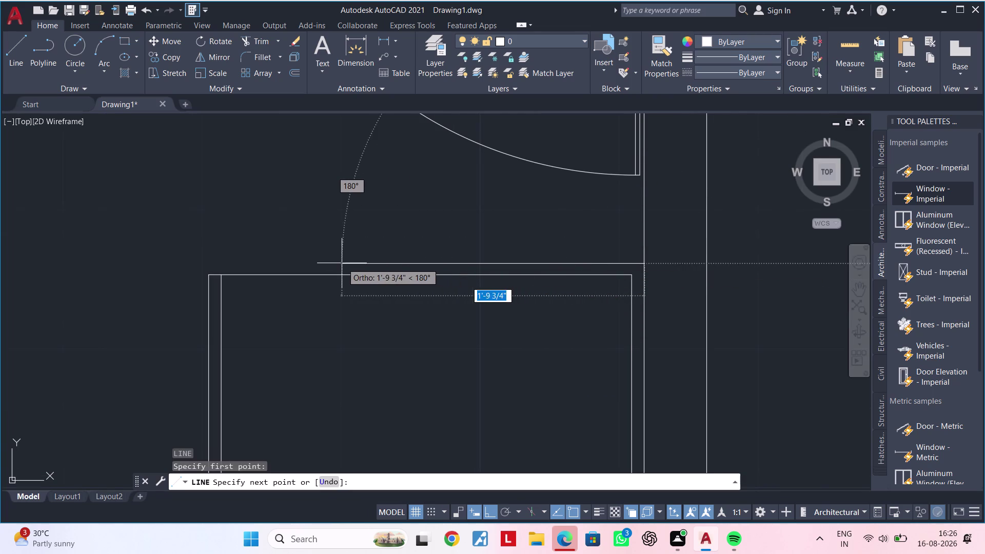
middle_drag(343, 263, 462, 260)
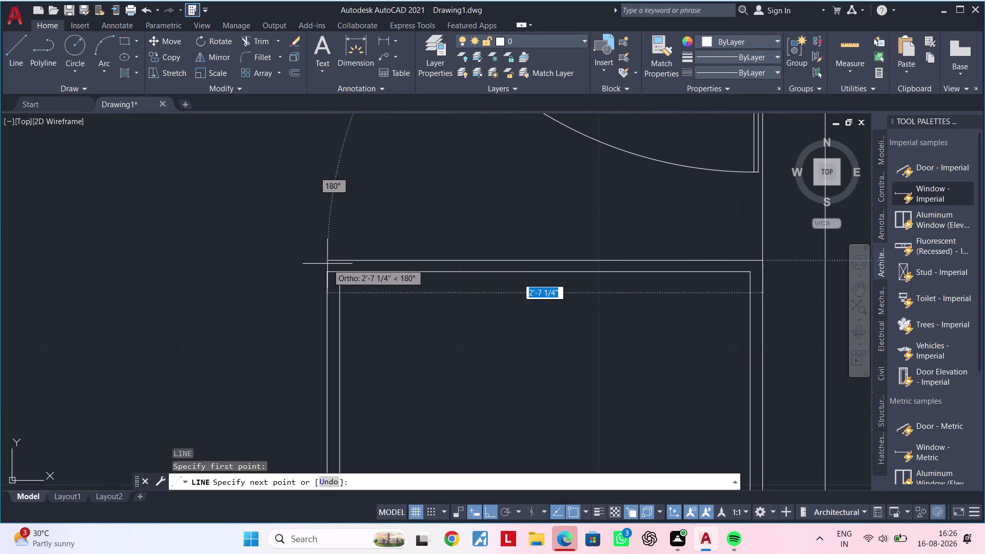
click(325, 263)
key(Escape)
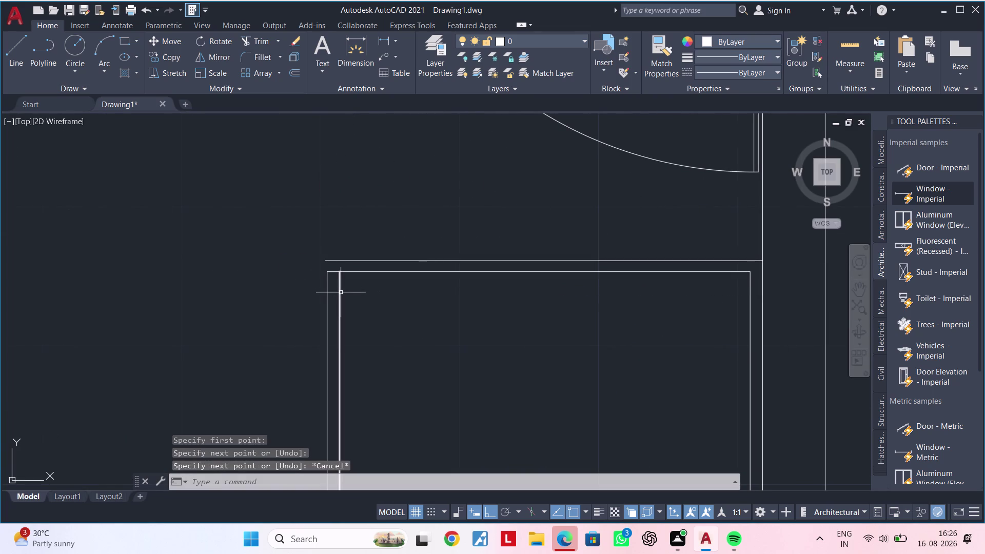
key(w)
key(Escape)
Extend the vertical line to the new wall line with EX.
text(ex)
key(space)
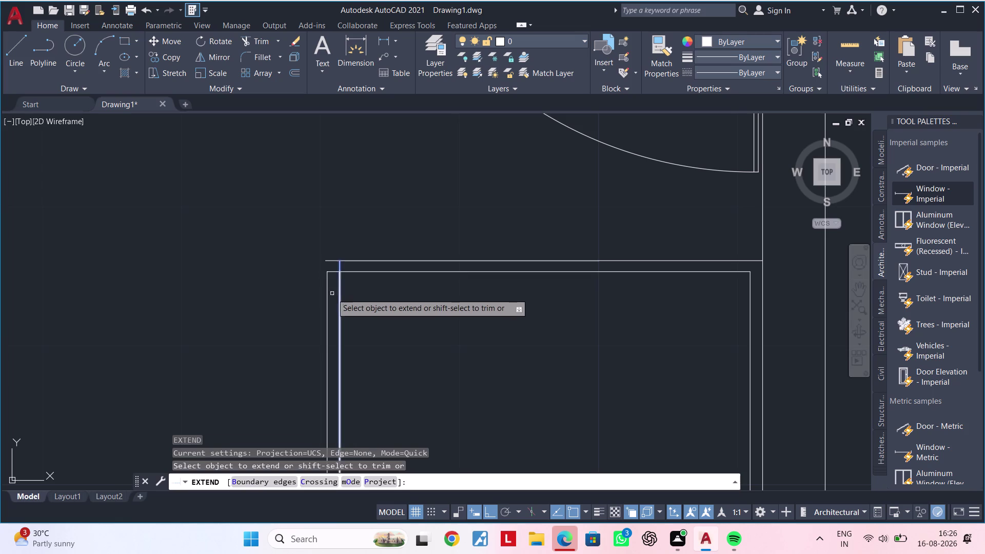
click(326, 294)
key(Escape)
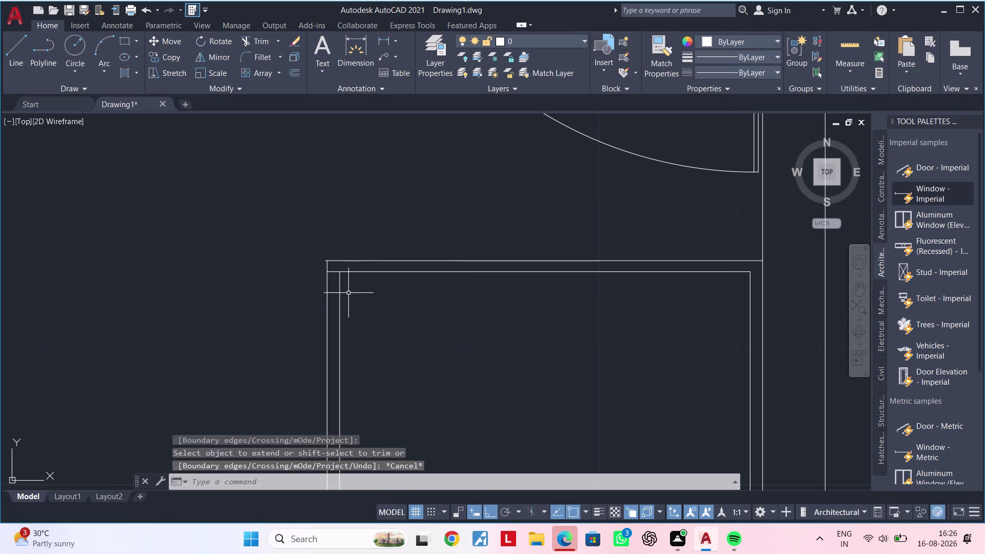
Trim away the two overshooting corner segments.
text(tr)
key(space)
scroll(up, 3)
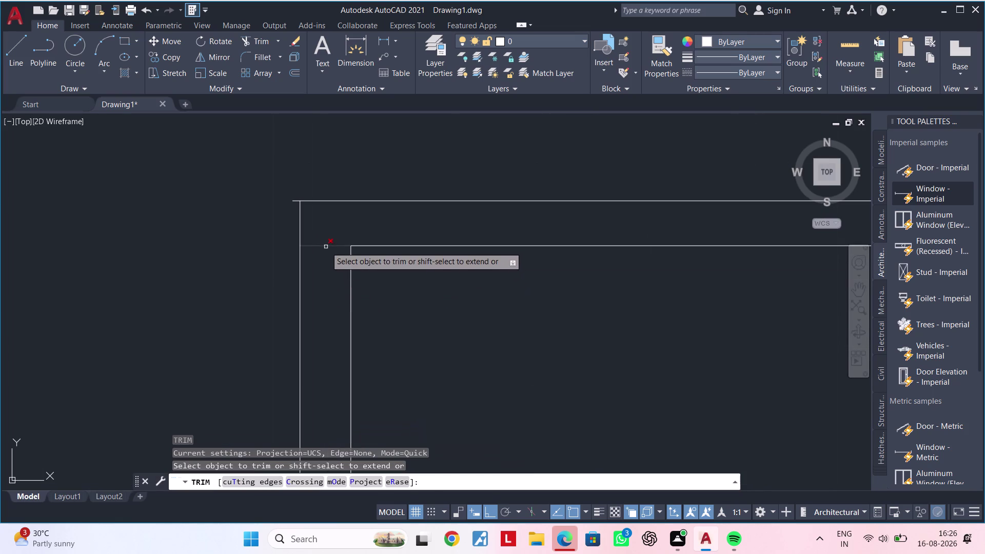
click(326, 247)
click(292, 199)
scroll(down, 3)
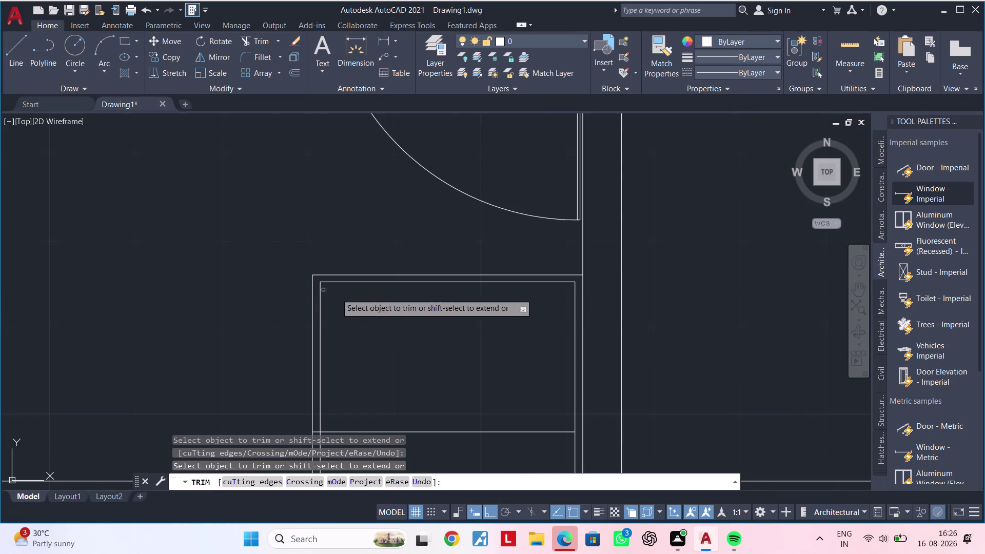
middle_click(376, 317)
key(Escape)
key(Escape)
scroll(down, 3)
middle_drag(403, 321, 371, 268)
key(Escape)
key(Escape)
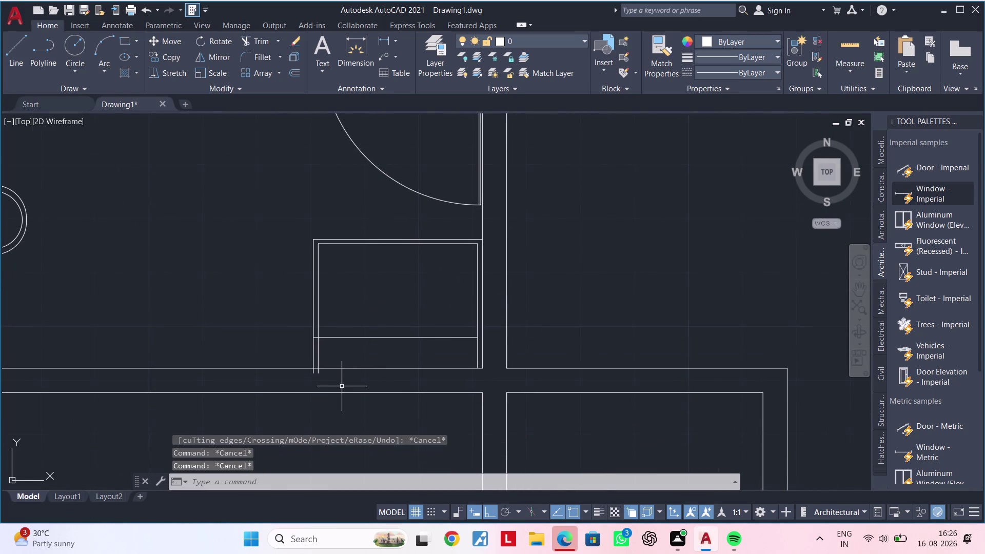
Fence-trim the line ends running below the wall line.
scroll(up, 3)
middle_drag(337, 370, 373, 357)
key(Escape)
key(Escape)
key(t)
key(r)
key(space)
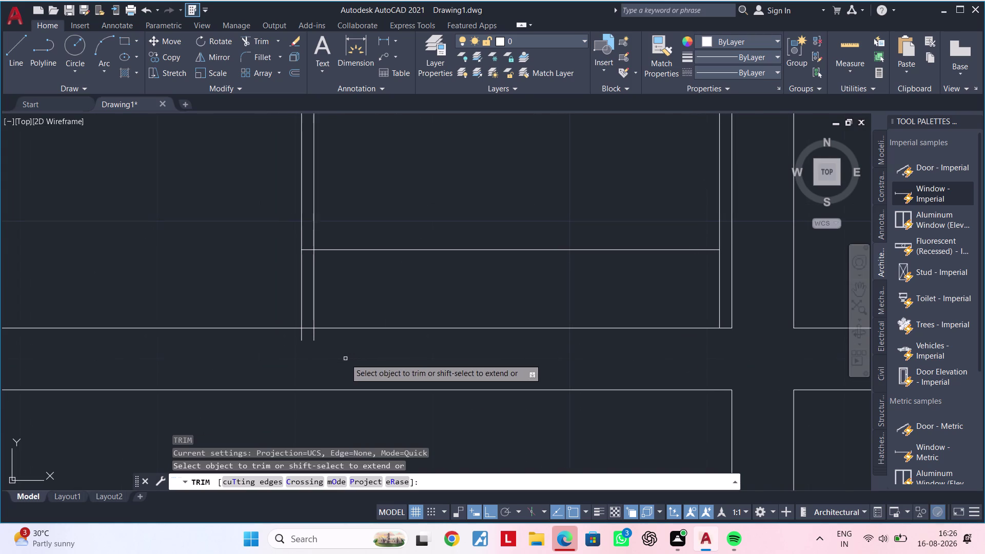
scroll(up, 3)
drag(312, 327, 271, 327)
key(Escape)
scroll(down, 3)
key(Escape)
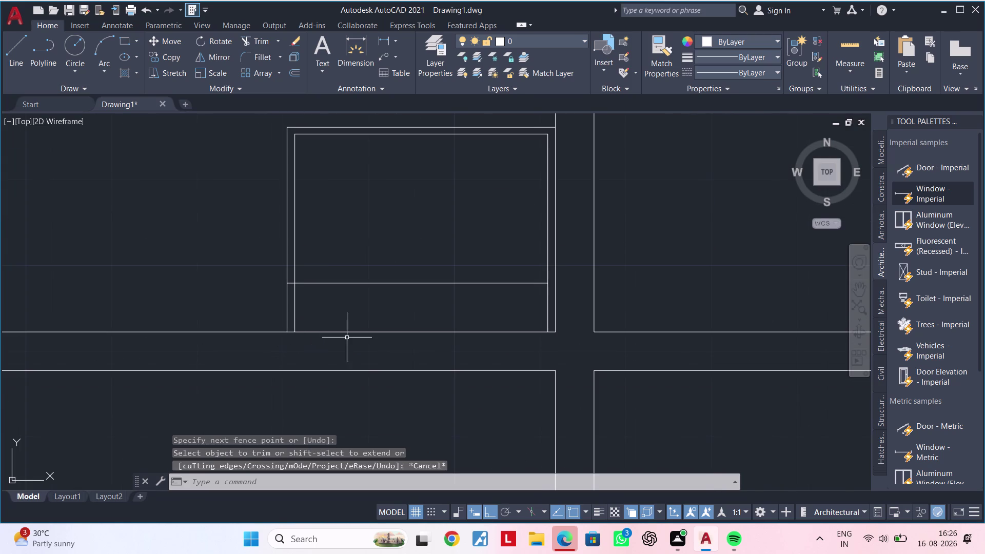
key(Escape)
key(Escape)
key(Escape)
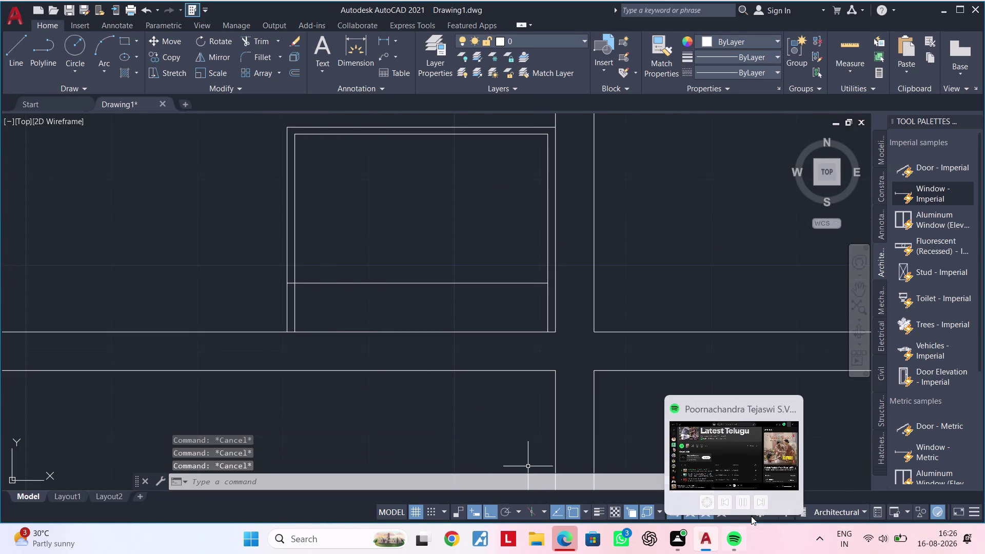
click(741, 500)
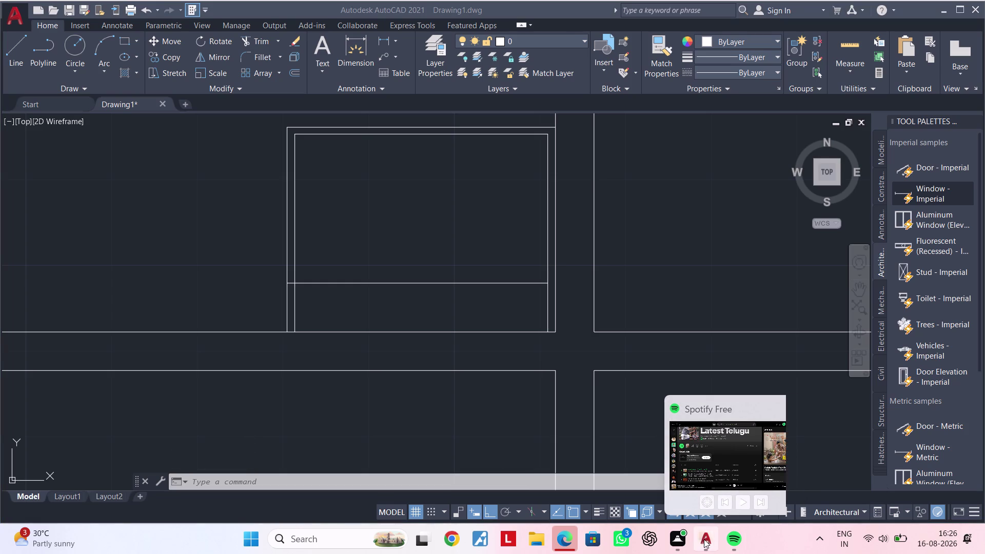
scroll(down, 3)
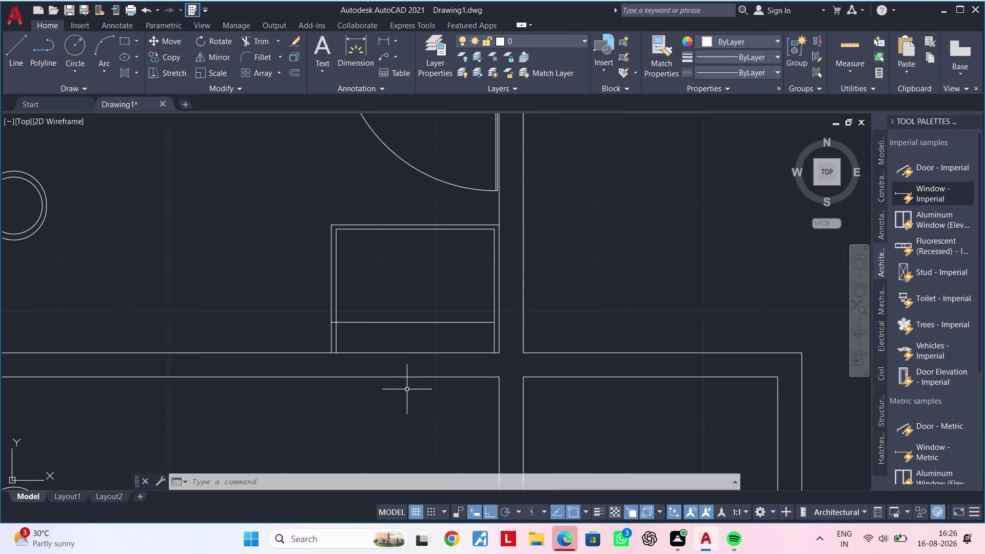
middle_drag(400, 392, 475, 367)
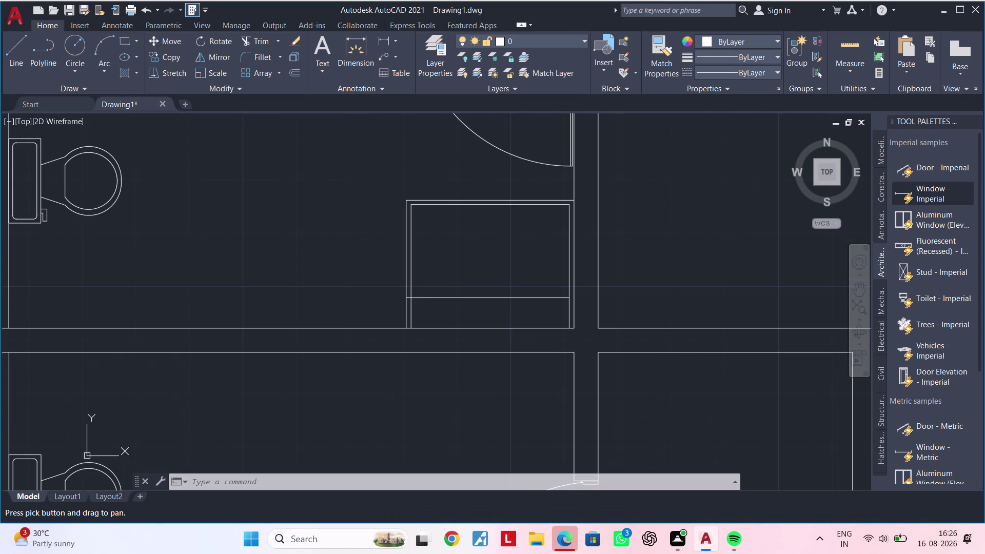
Fence-trim the inner side line stubs below the inner rectangle.
text(tr)
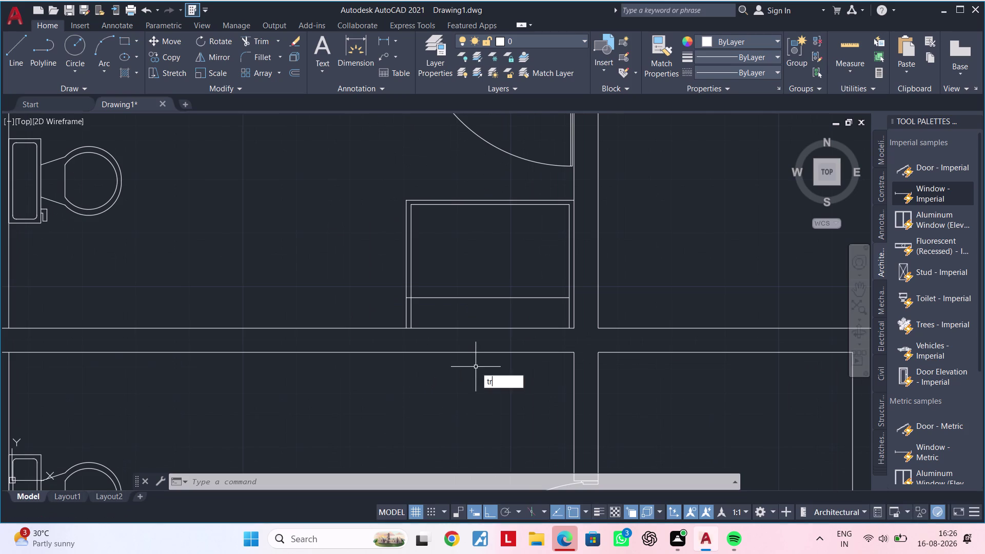
key(space)
scroll(up, 3)
click(373, 292)
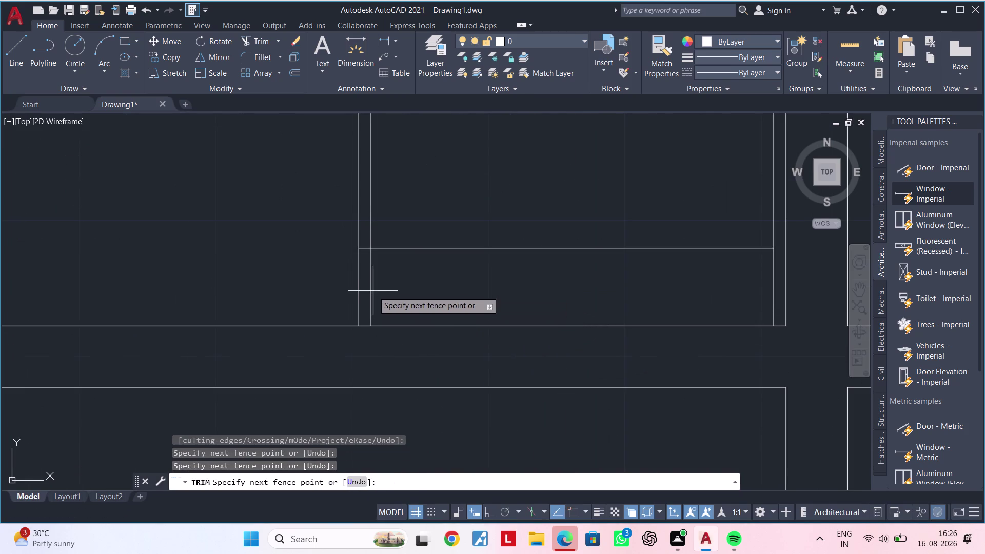
click(363, 244)
scroll(down, 3)
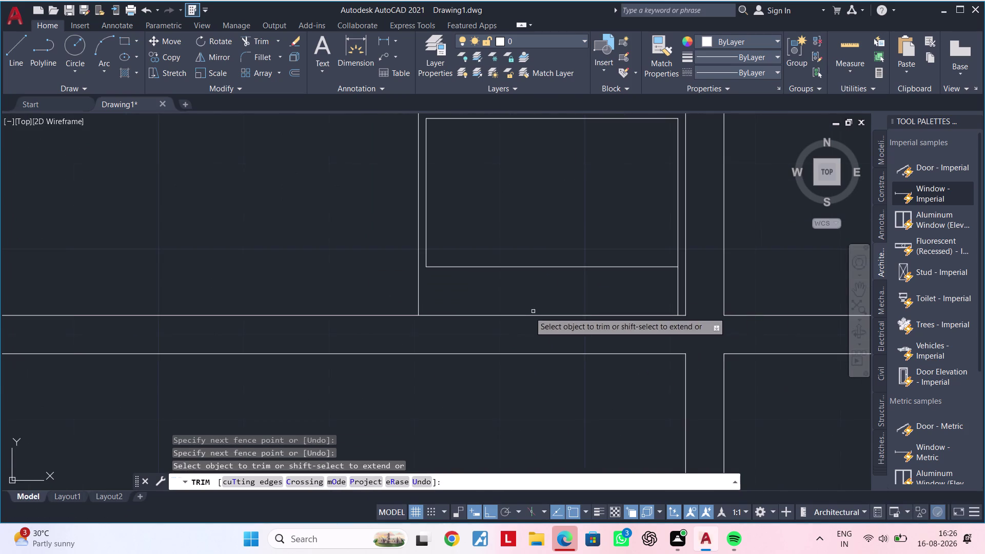
Trim the remaining leftover stub inside the outer frame.
middle_drag(522, 313, 510, 316)
scroll(up, 3)
click(672, 279)
scroll(down, 3)
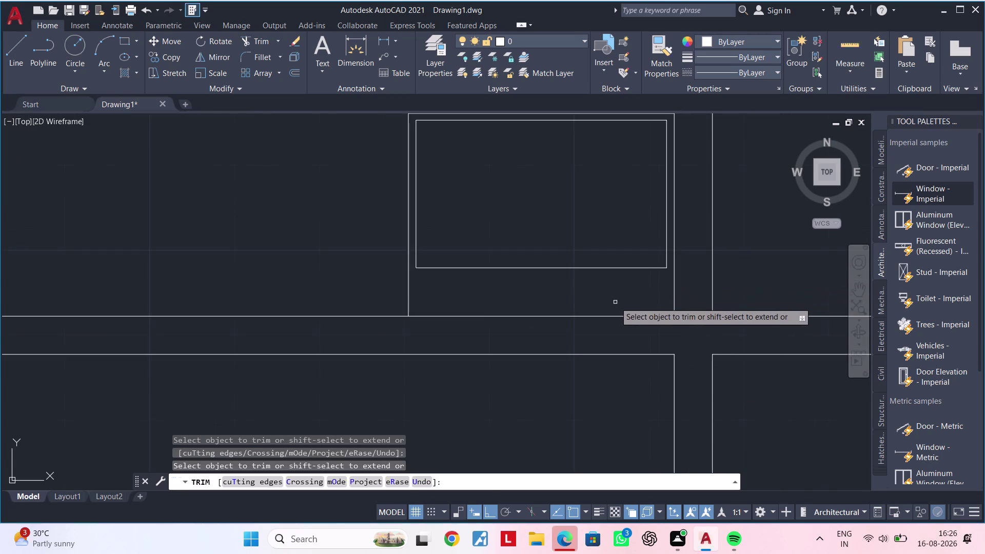
middle_drag(613, 303, 610, 353)
middle_drag(621, 267, 672, 267)
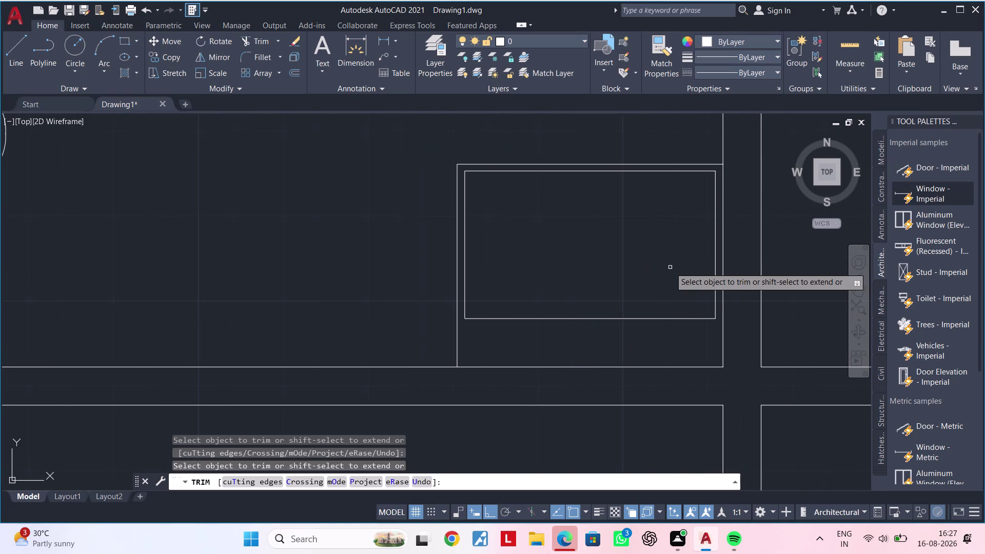
key(Escape)
key(Escape)
key(Escape)
middle_drag(661, 269, 624, 282)
key(Escape)
key(Escape)
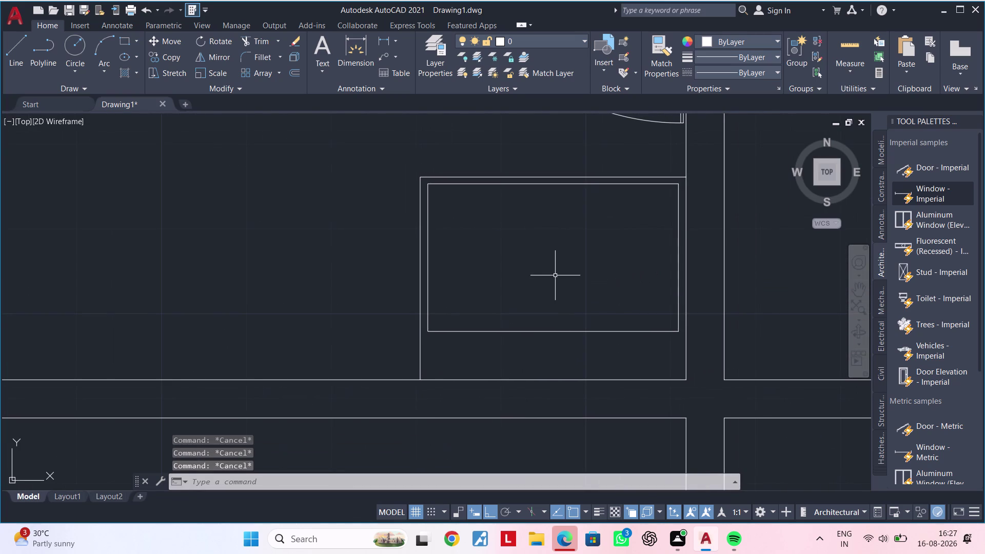
Draw a vertical guide line from the fixture's bottom edge down to the wall.
key(c)
key(space)
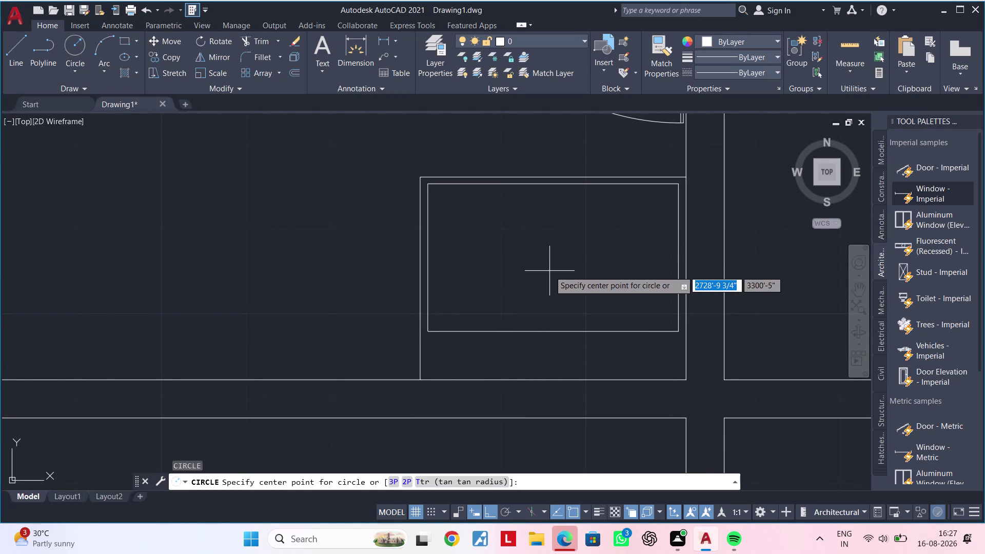
key(Escape)
key(Escape)
key(l)
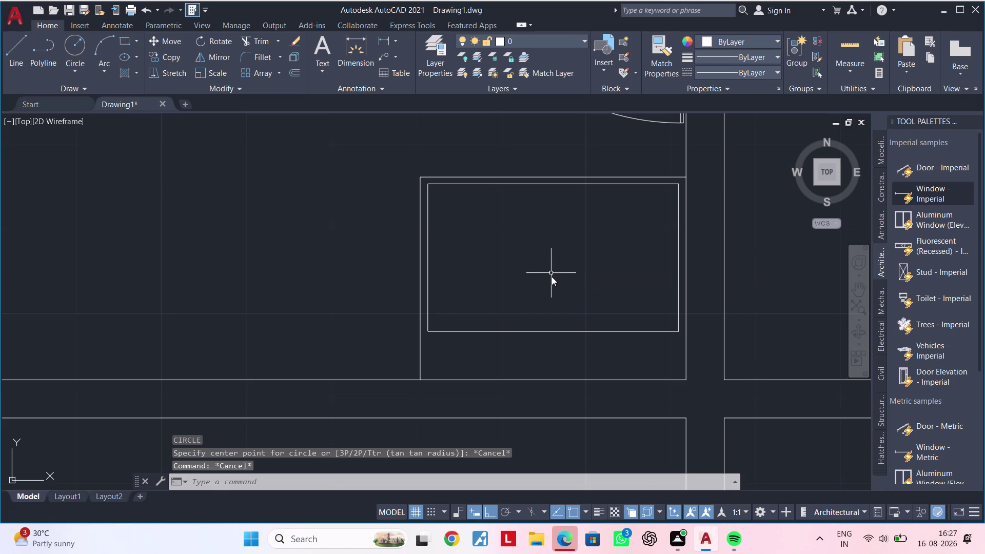
key(space)
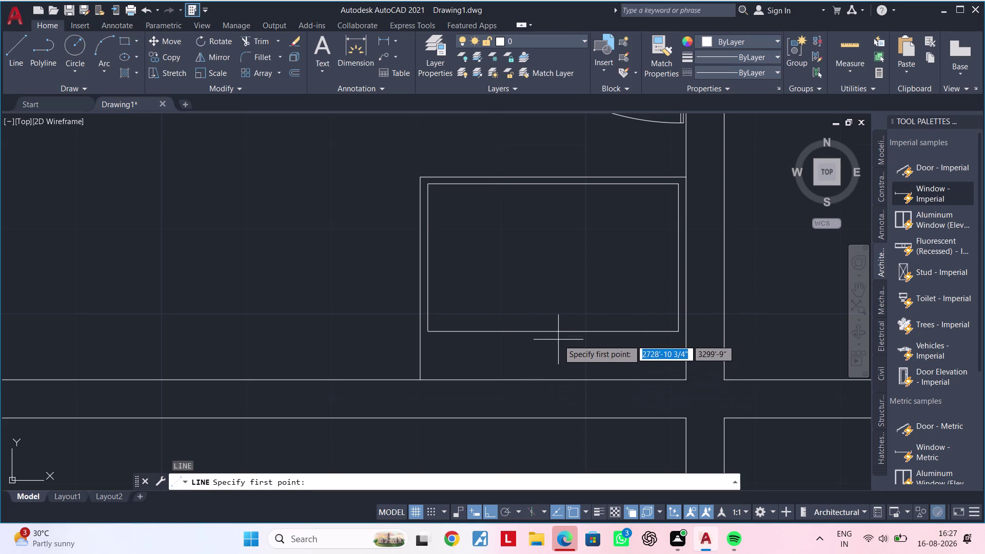
click(555, 331)
click(552, 382)
key(Escape)
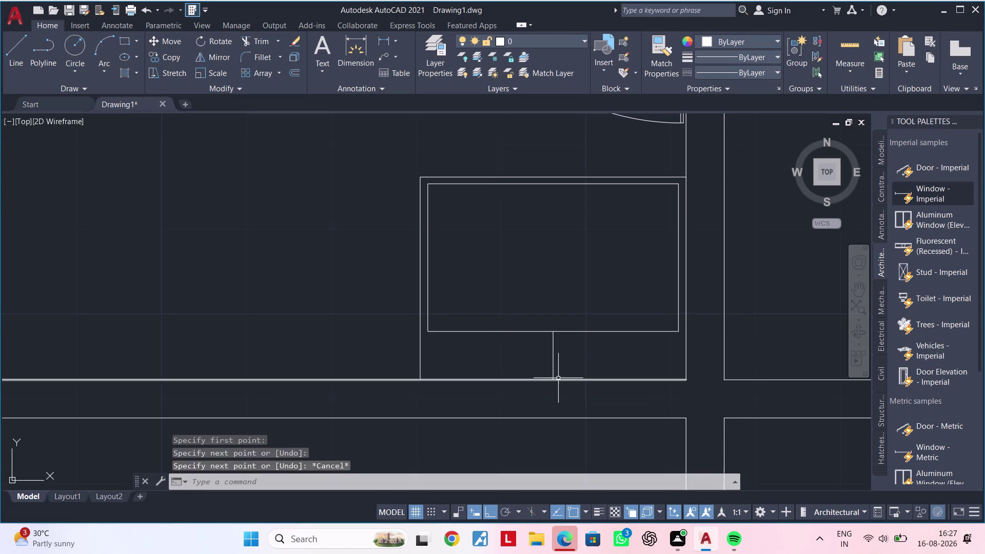
key(Escape)
key(Escape)
Offset the guide line 1" to each side, then delete the middle line.
text(of)
key(space)
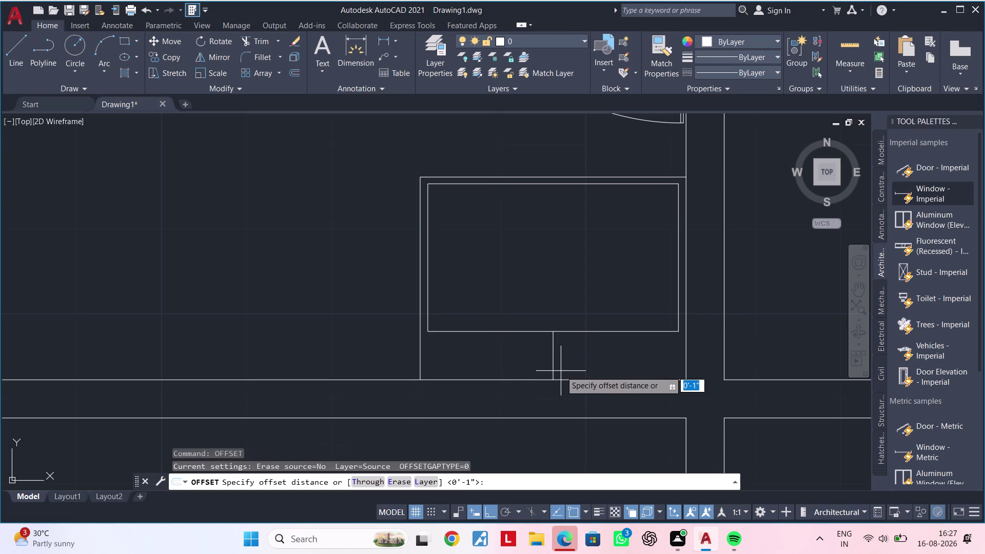
text(1")
key(Return)
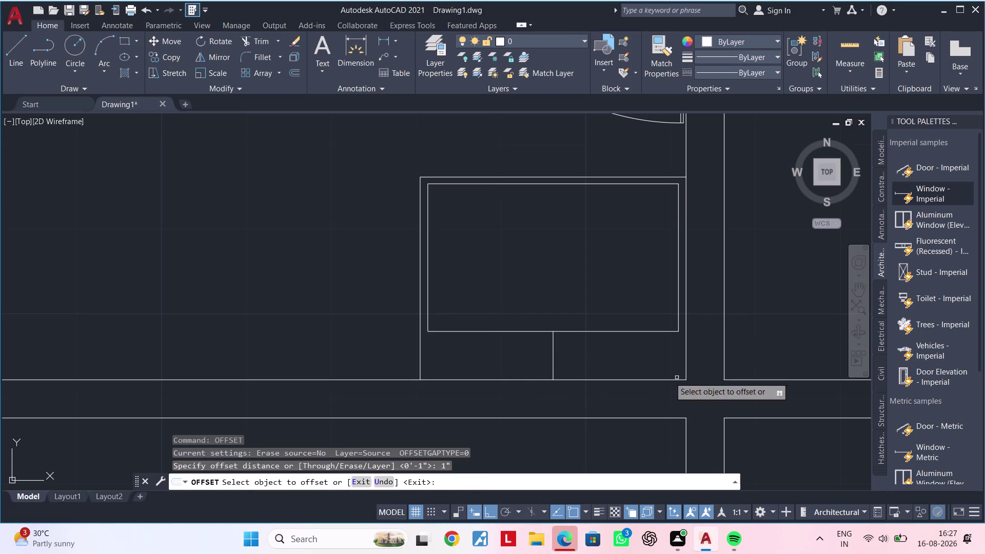
click(552, 355)
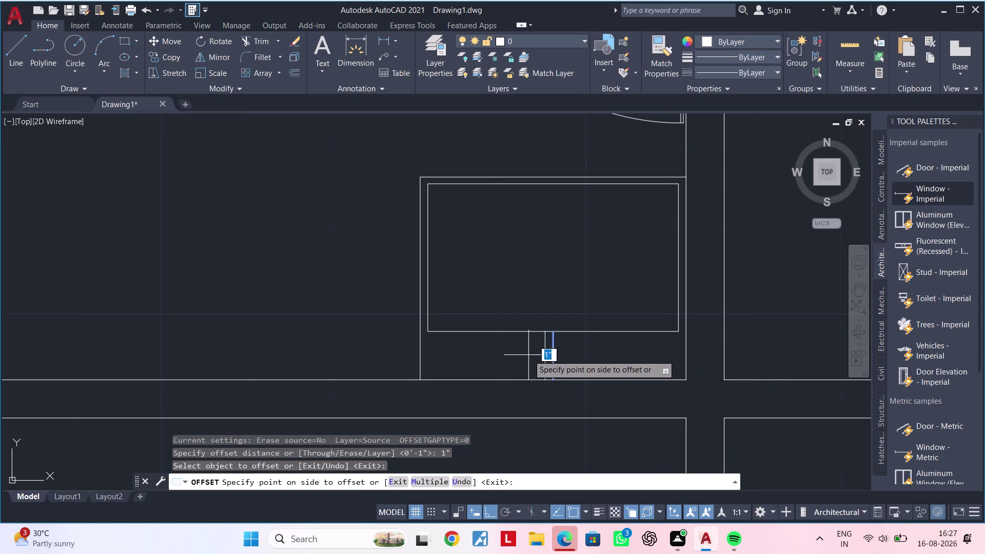
click(527, 355)
click(553, 350)
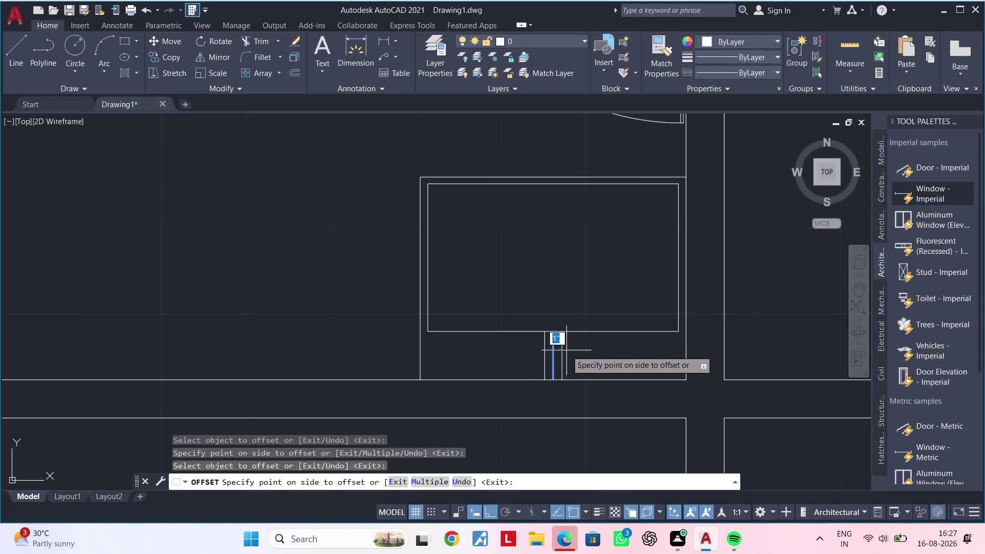
click(590, 350)
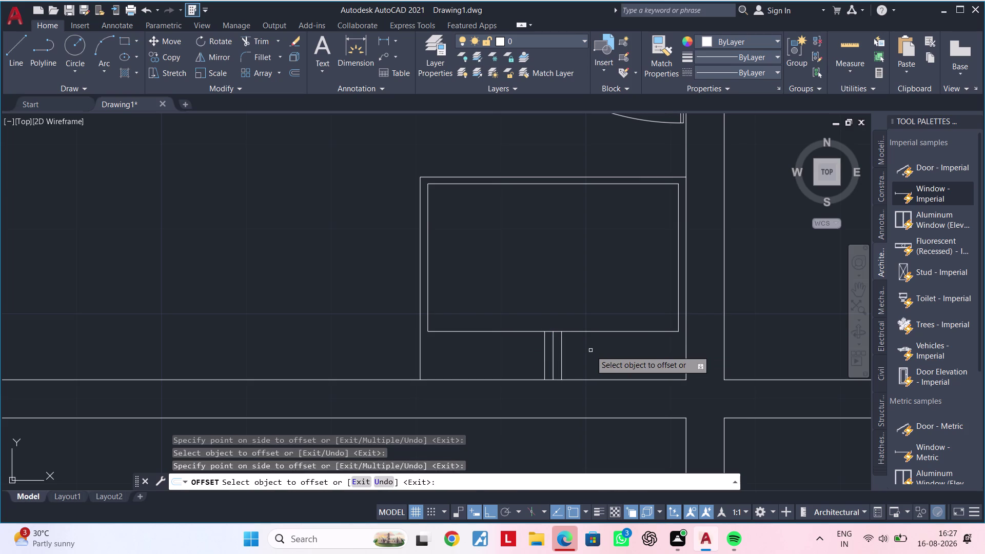
key(Escape)
key(Escape)
click(555, 354)
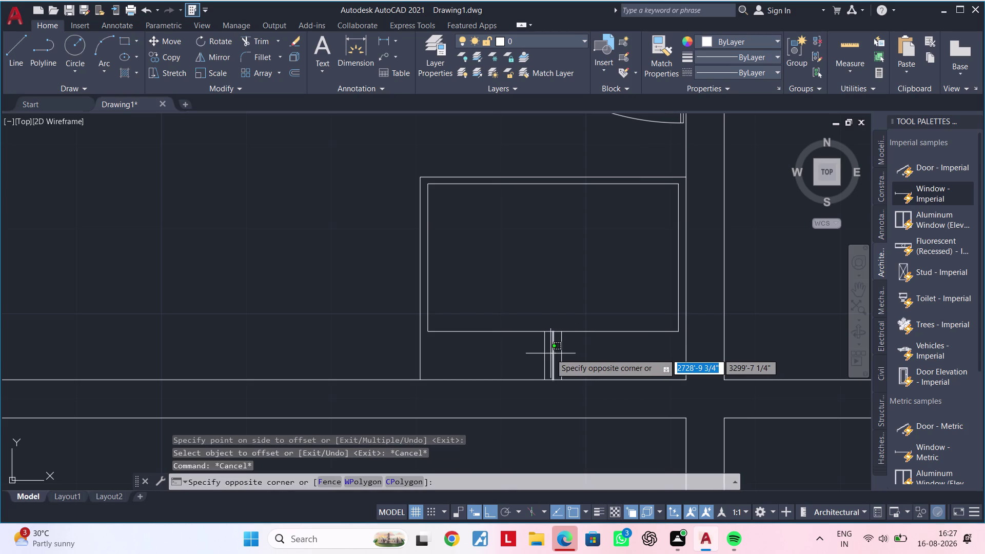
click(551, 353)
key(Delete)
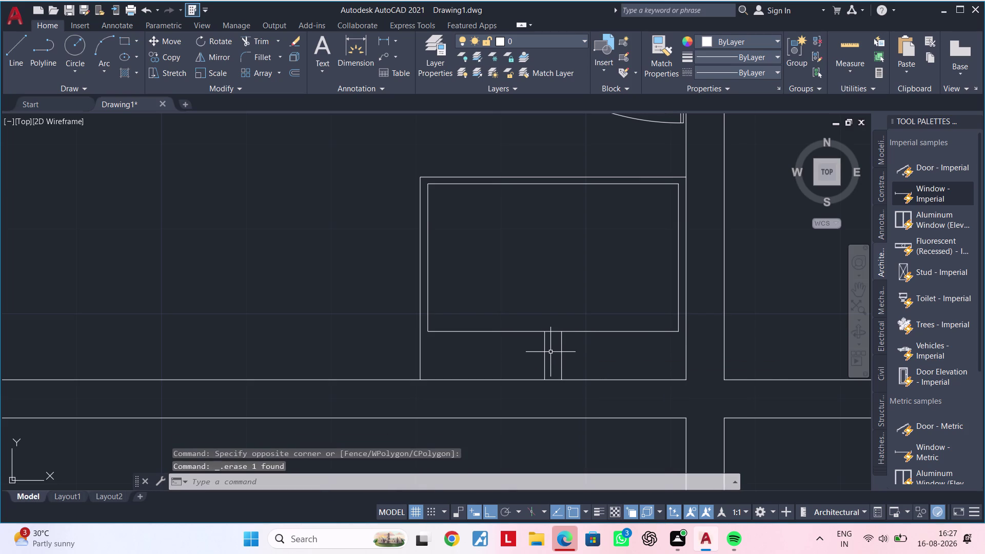
key(Escape)
key(Escape)
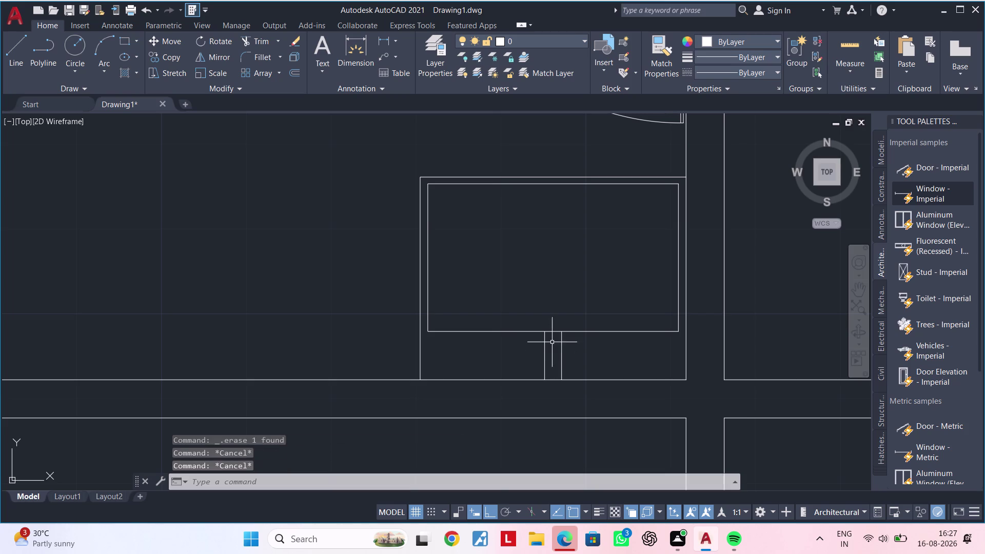
key(Escape)
key(Escape)
key(Escape)
key(Escape)
key(Escape)
key(Escape)
Draw a short horizontal line across the inside of the basin.
text(l)
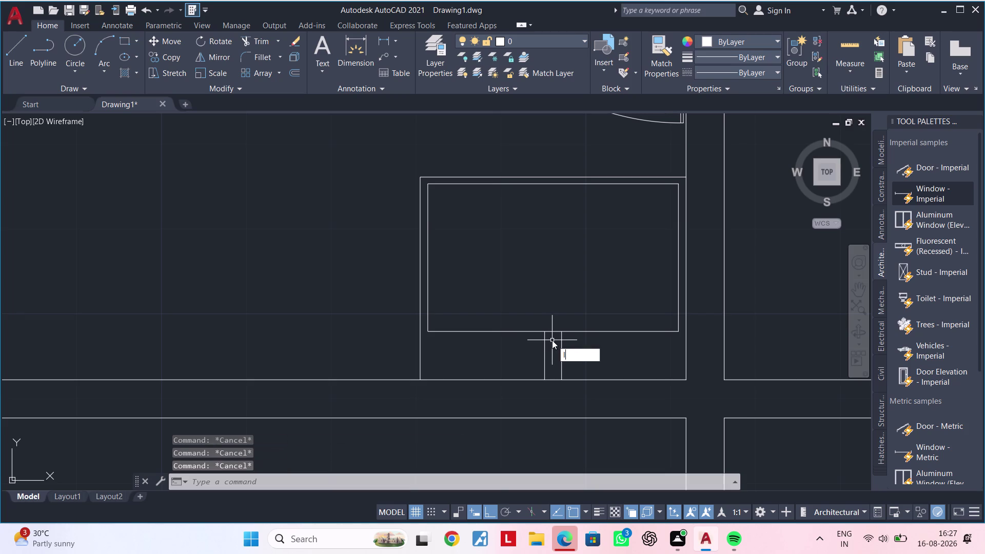
key(space)
click(537, 309)
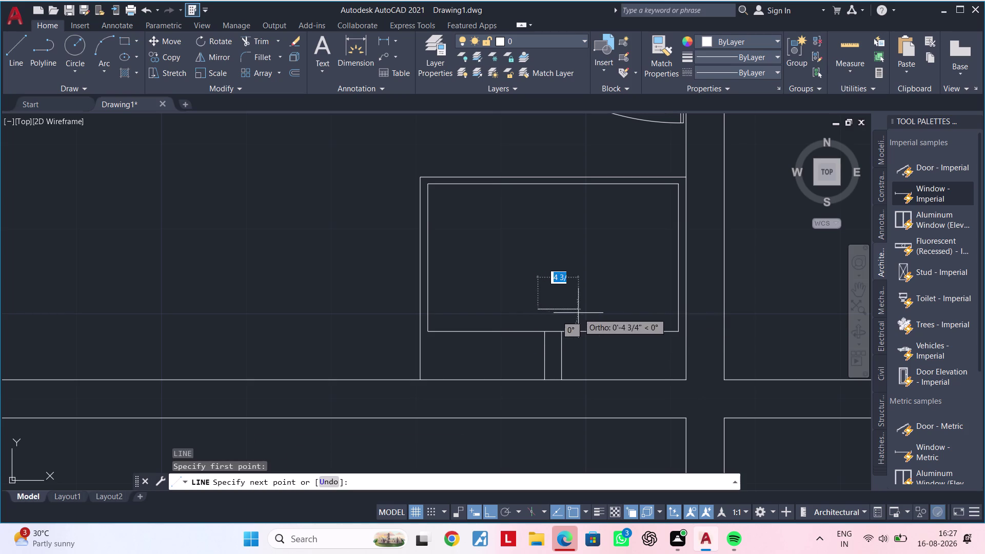
click(586, 313)
key(Escape)
key(Escape)
Extend both spout side lines down to the wall.
text(ex)
key(space)
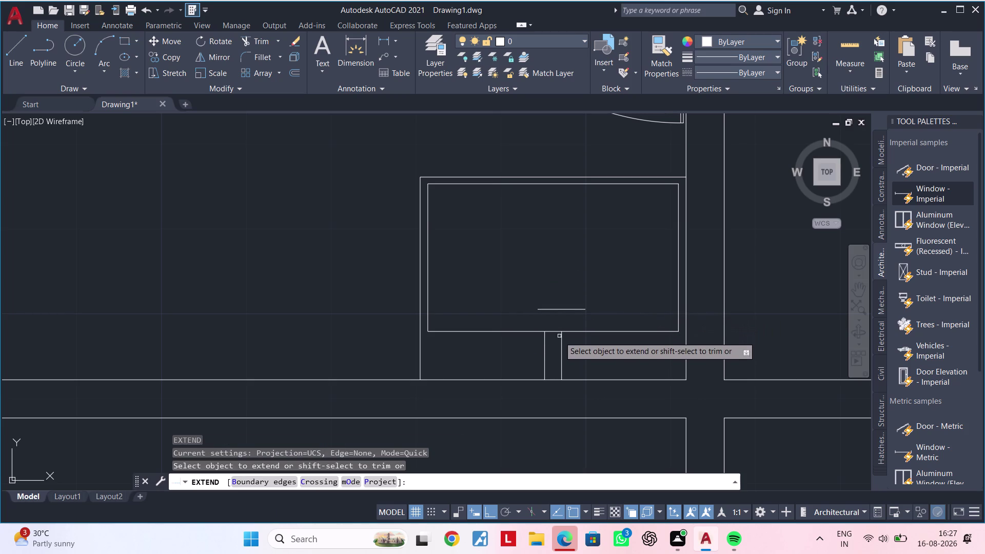
click(546, 349)
click(560, 348)
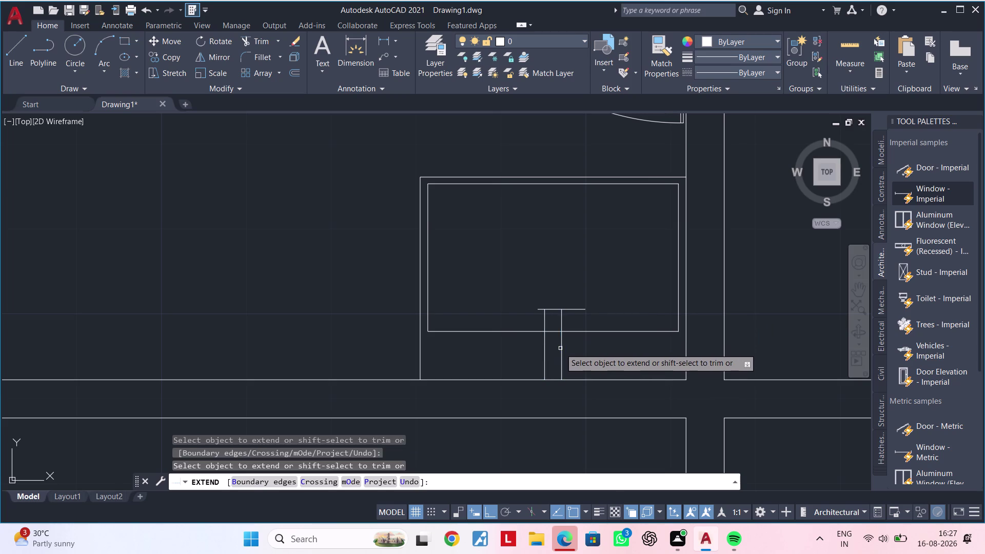
key(Escape)
key(Escape)
Trim the overhanging line pieces above the spout so its top is closed.
text(tr)
key(space)
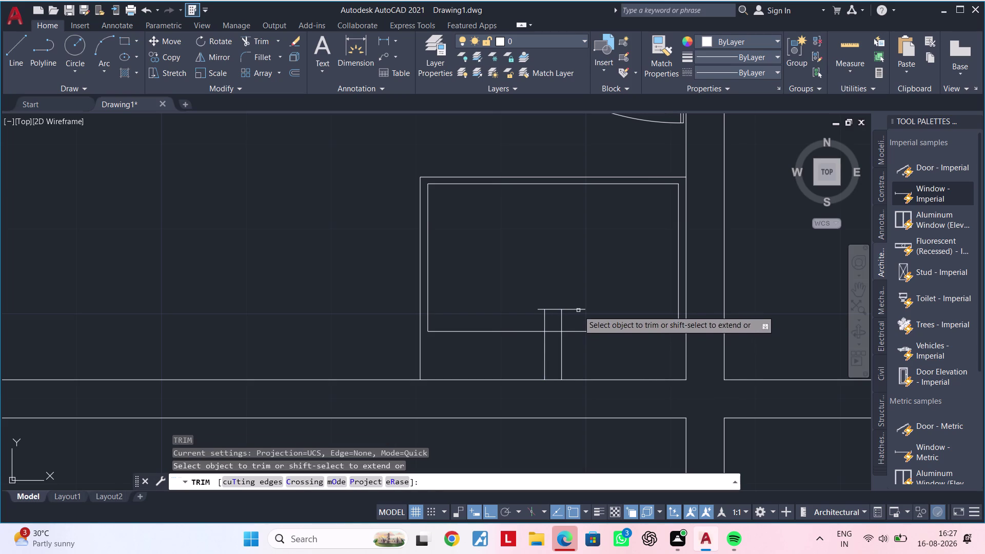
click(578, 307)
click(577, 319)
click(539, 308)
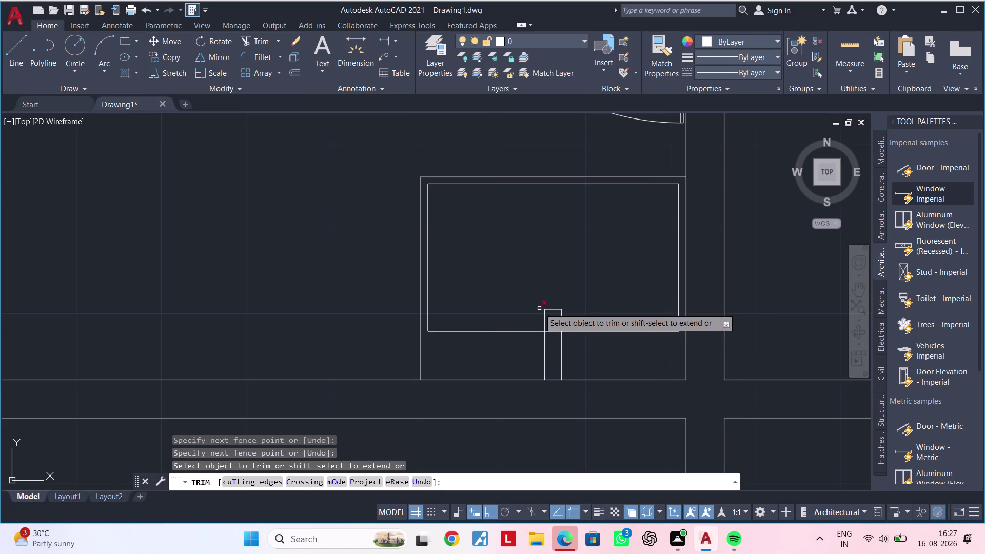
key(Escape)
key(Escape)
key(Escape)
key(Escape)
key(Escape)
key(Escape)
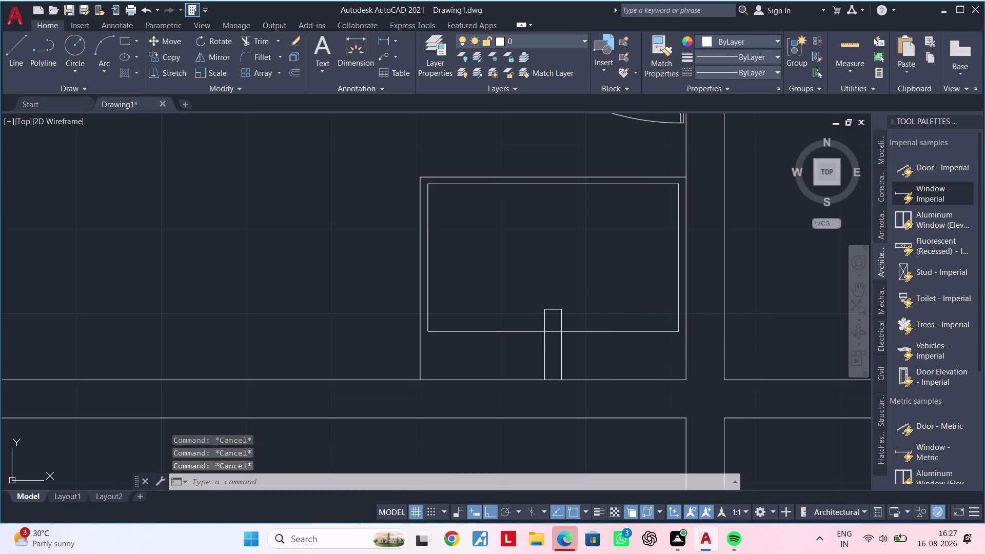
Zoom in on the spout and draw a line across its top.
middle_drag(586, 322, 552, 323)
key(Escape)
key(Escape)
scroll(up, 3)
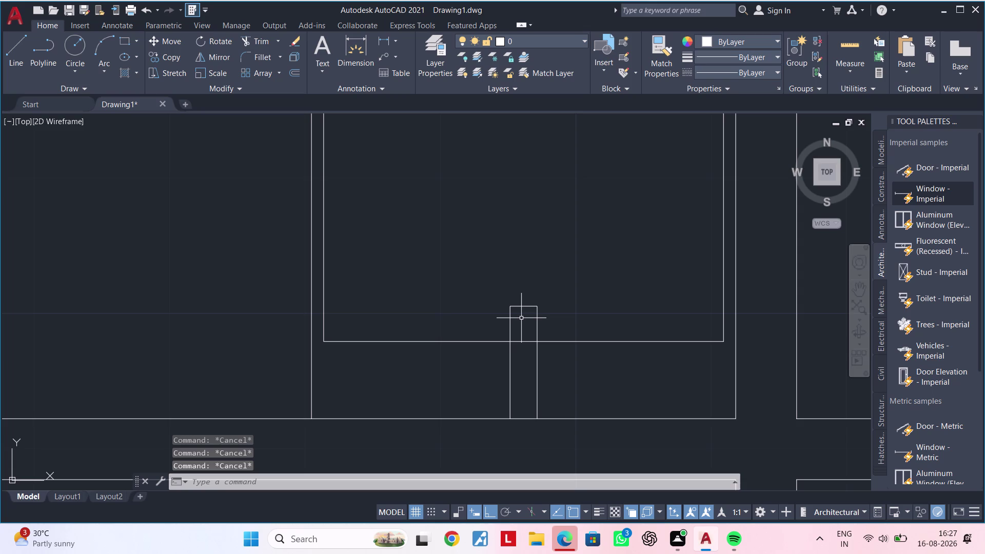
middle_drag(521, 318, 515, 307)
scroll(up, 3)
scroll(up, 3)
text(l)
key(space)
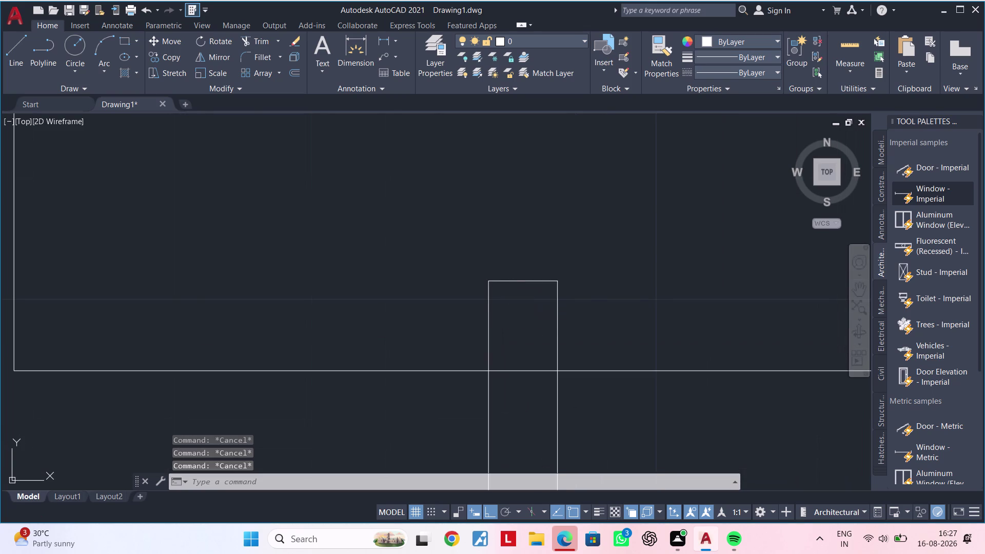
click(488, 318)
click(560, 316)
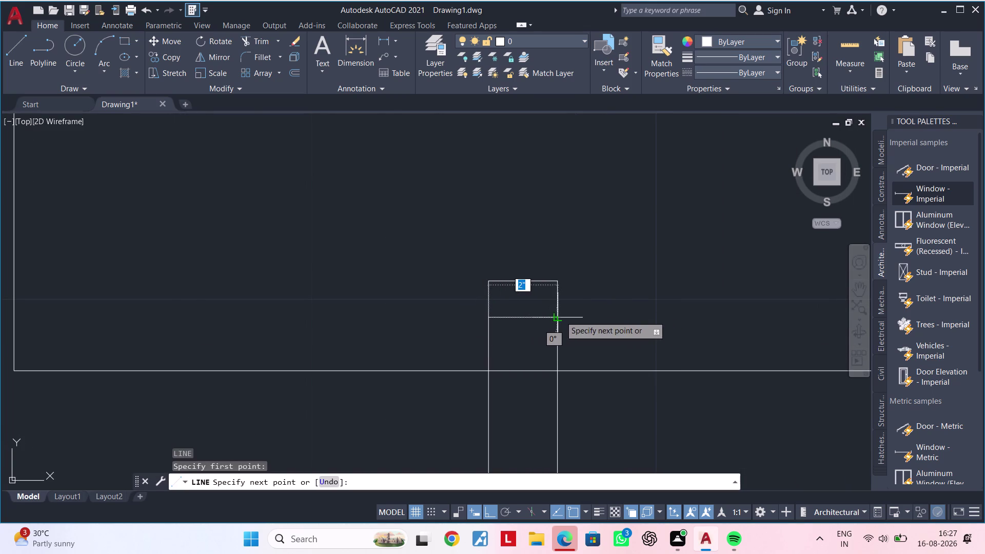
key(Escape)
key(Escape)
Draw a small circle centred at the spout's top midpoint.
scroll(down, 3)
middle_drag(617, 310, 550, 358)
key(Escape)
key(Escape)
key(c)
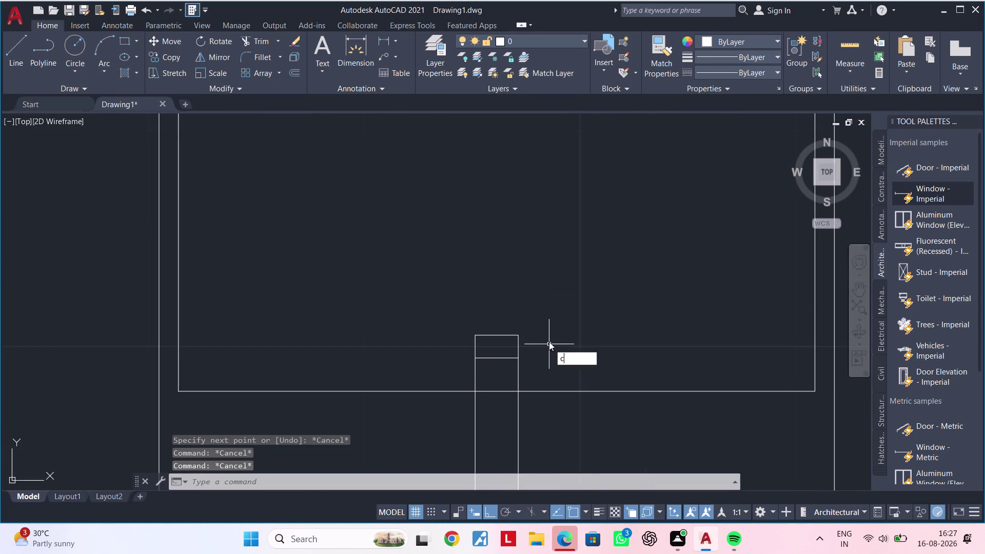
key(space)
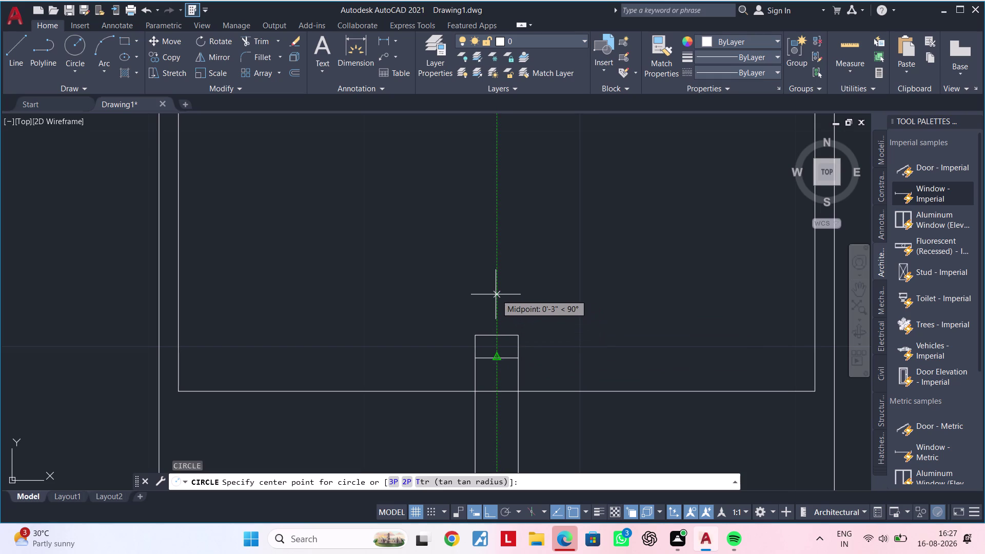
click(498, 311)
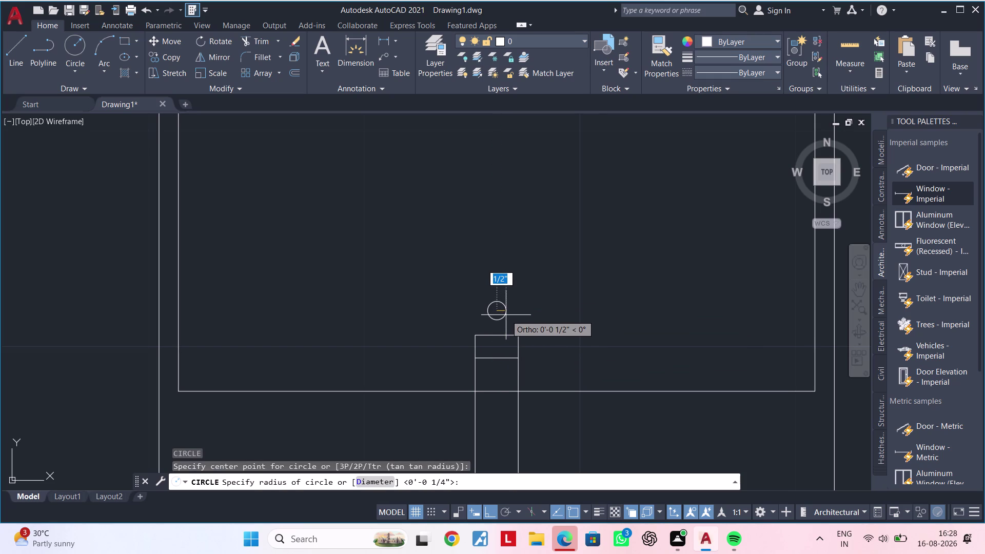
click(513, 317)
Window-select the basin and spout lines and join them into polylines with J.
scroll(down, 3)
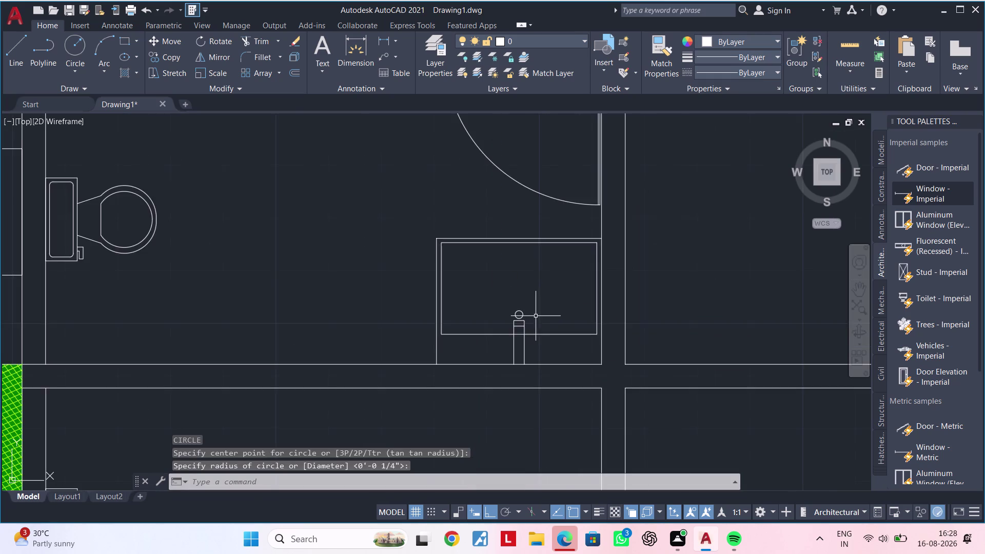
middle_drag(539, 315, 519, 284)
key(Escape)
key(Escape)
key(Escape)
key(Escape)
key(Escape)
key(Escape)
key(Escape)
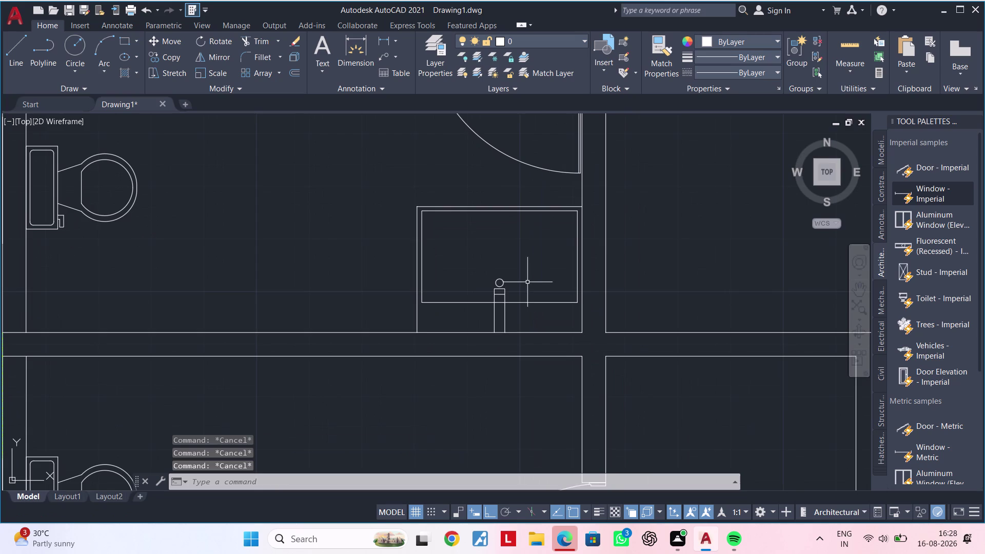
middle_drag(527, 282, 496, 282)
key(Escape)
click(535, 314)
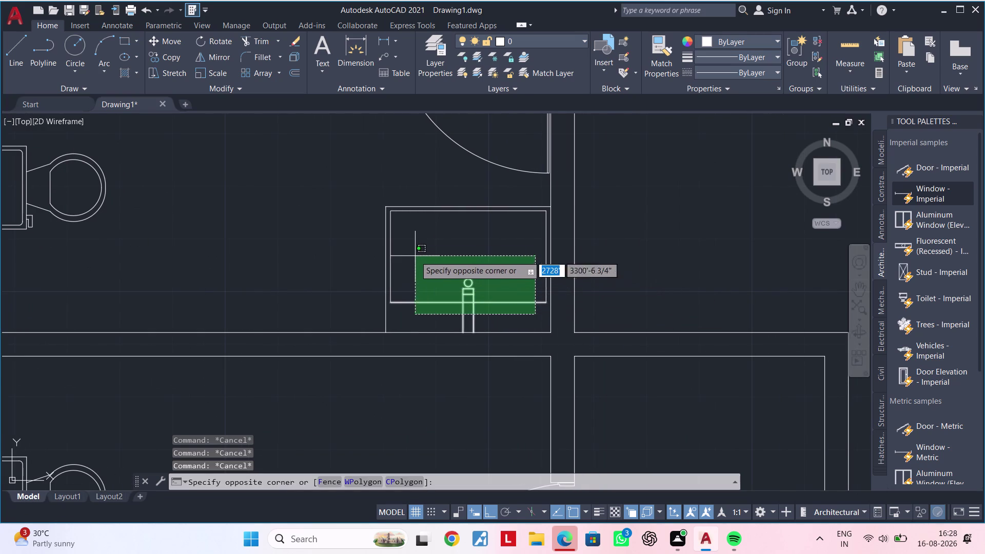
click(381, 202)
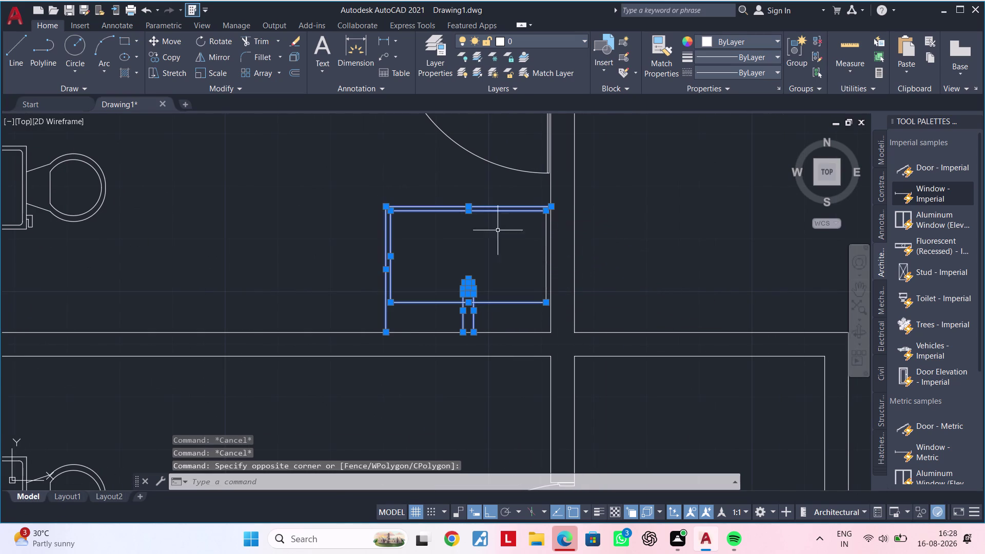
scroll(up, 3)
click(578, 233)
scroll(down, 3)
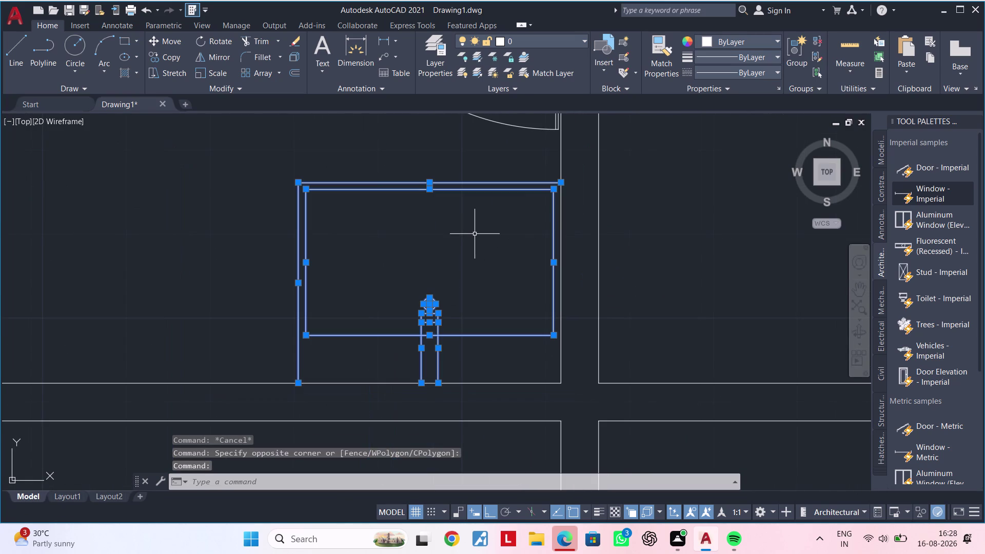
scroll(down, 3)
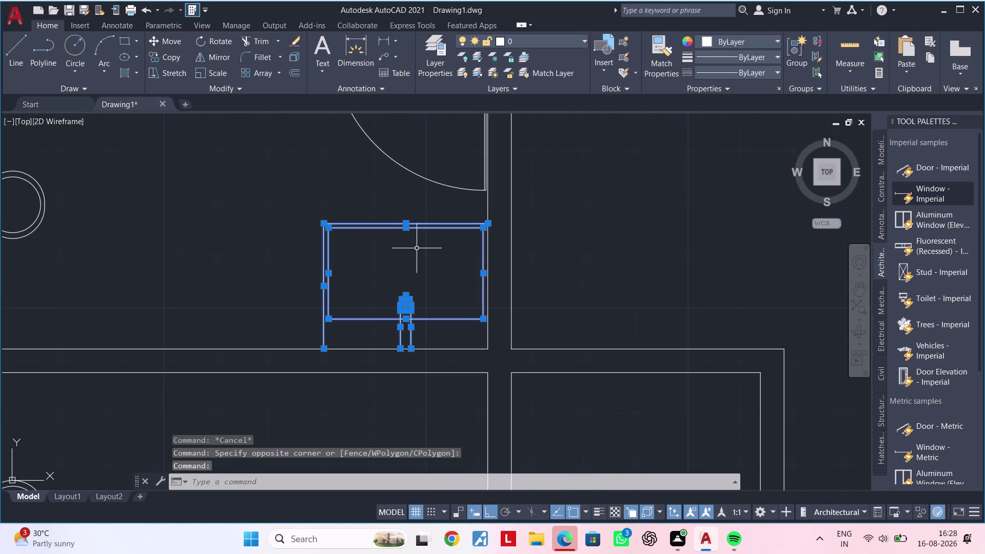
scroll(down, 3)
middle_drag(409, 250, 336, 228)
middle_drag(336, 230, 374, 228)
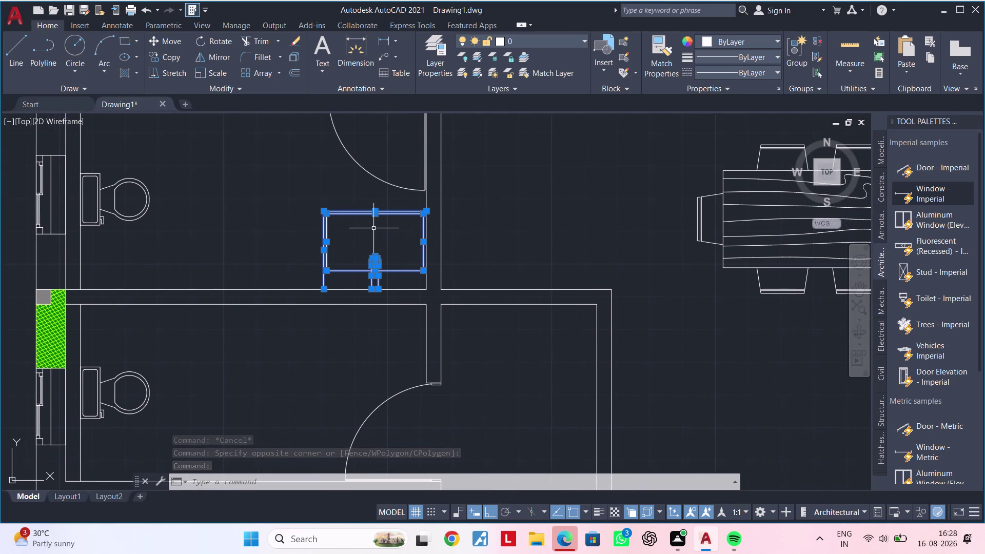
text(j)
key(space)
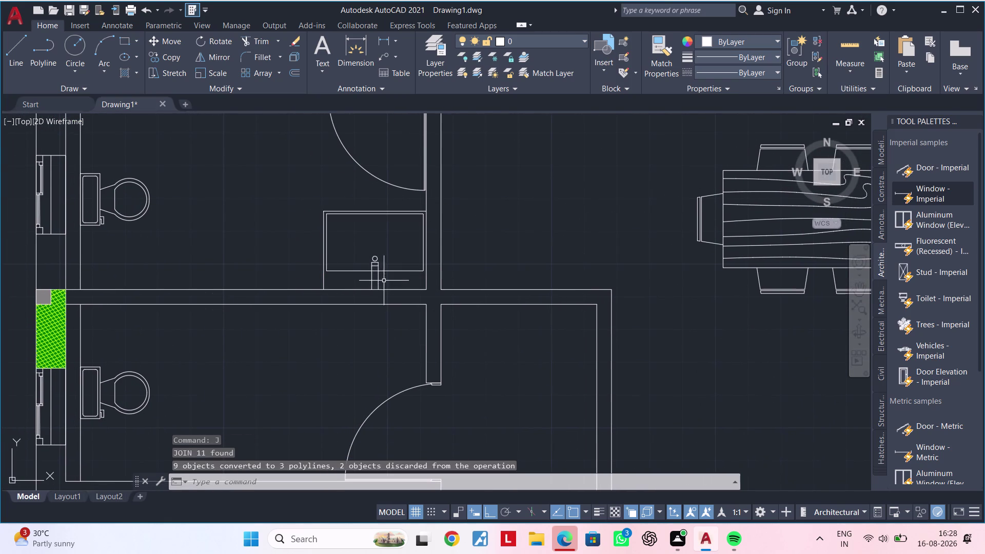
Select the joined basin outline, the spout and the small circle.
click(391, 203)
click(284, 256)
scroll(up, 3)
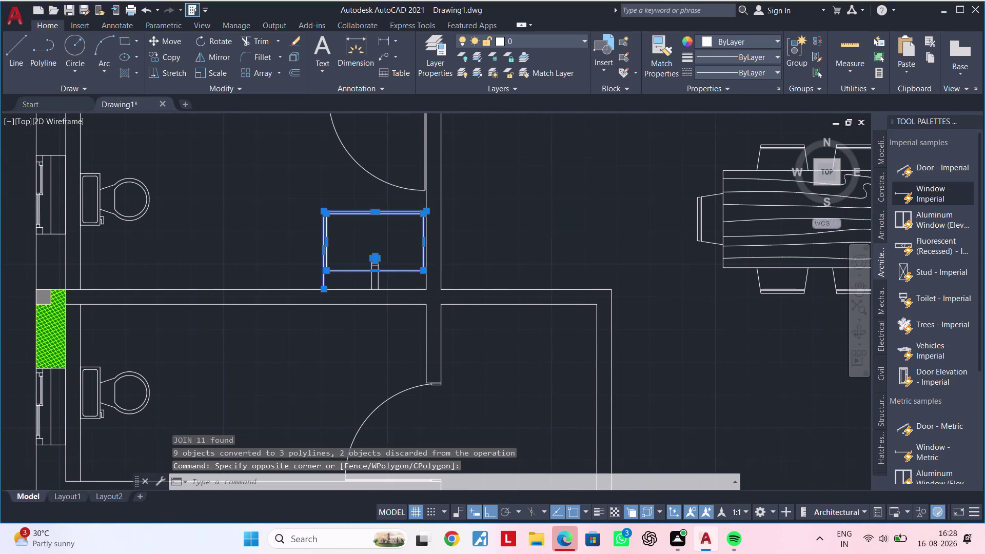
scroll(up, 3)
drag(388, 274, 378, 275)
click(300, 275)
scroll(up, 3)
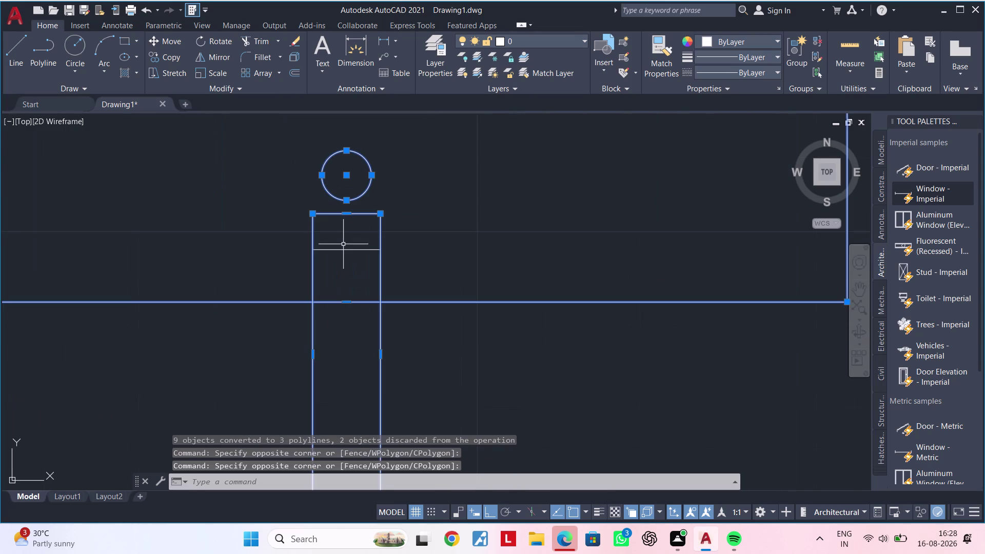
click(343, 251)
scroll(down, 3)
middle_drag(444, 219, 373, 235)
Define the selected basin, spout and circle as a block named 'wash'.
text(b)
key(space)
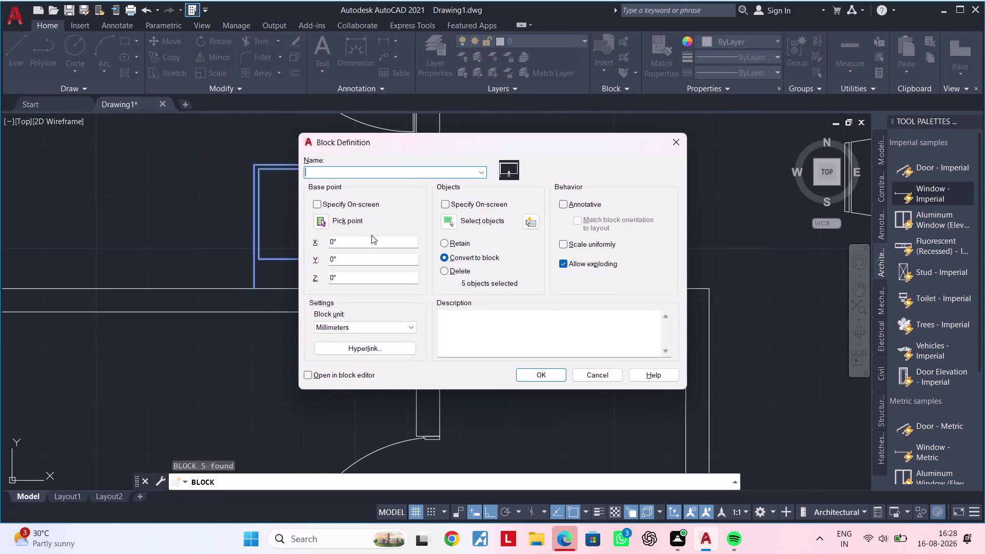
text(wash)
key(space)
click(551, 371)
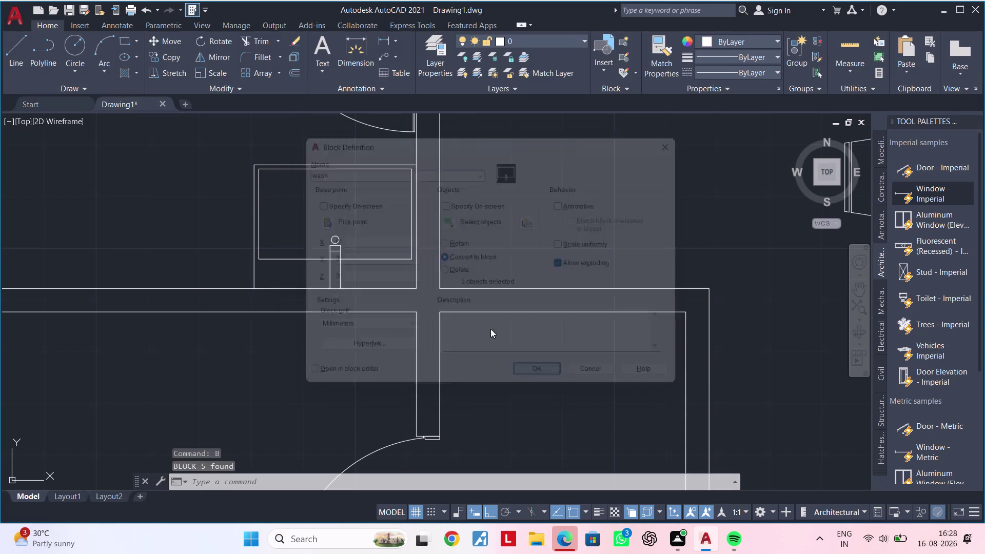
Select the new wash block and pan to the wall below the basin.
click(378, 259)
scroll(down, 3)
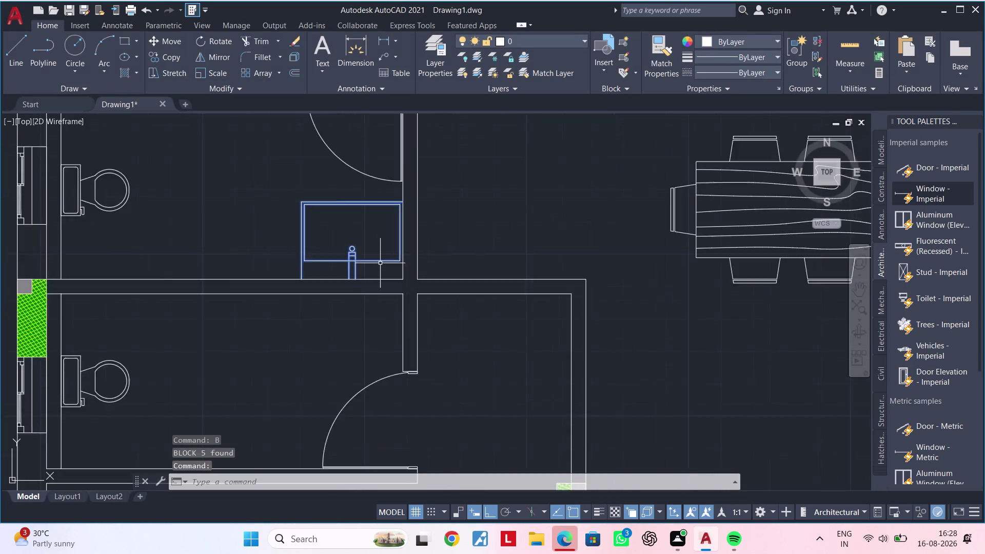
scroll(down, 3)
middle_drag(380, 263, 336, 232)
scroll(up, 3)
scroll(down, 3)
scroll(down, 3)
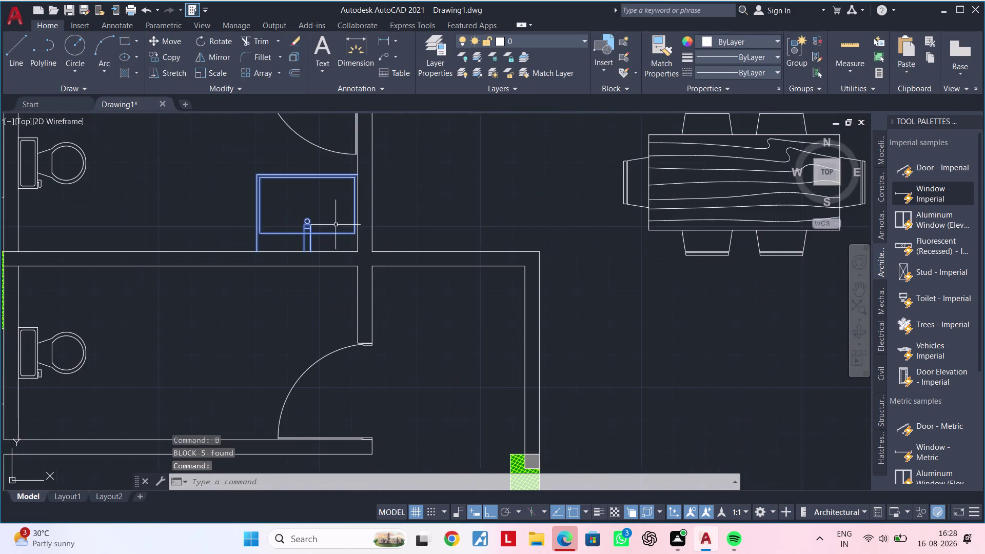
middle_drag(339, 225, 367, 223)
Mirror the wash block across the wall line into the lower toilet room.
text(mi)
key(space)
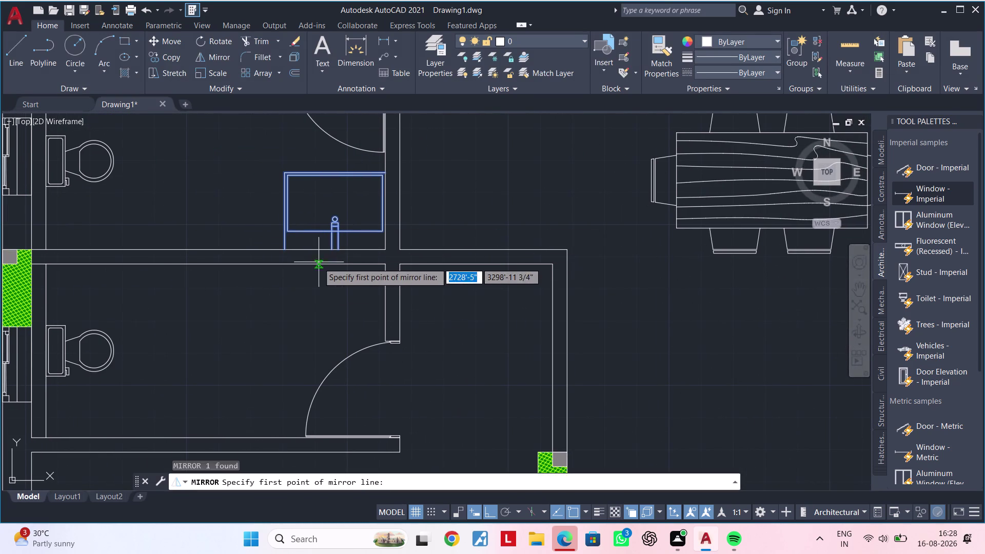
click(566, 258)
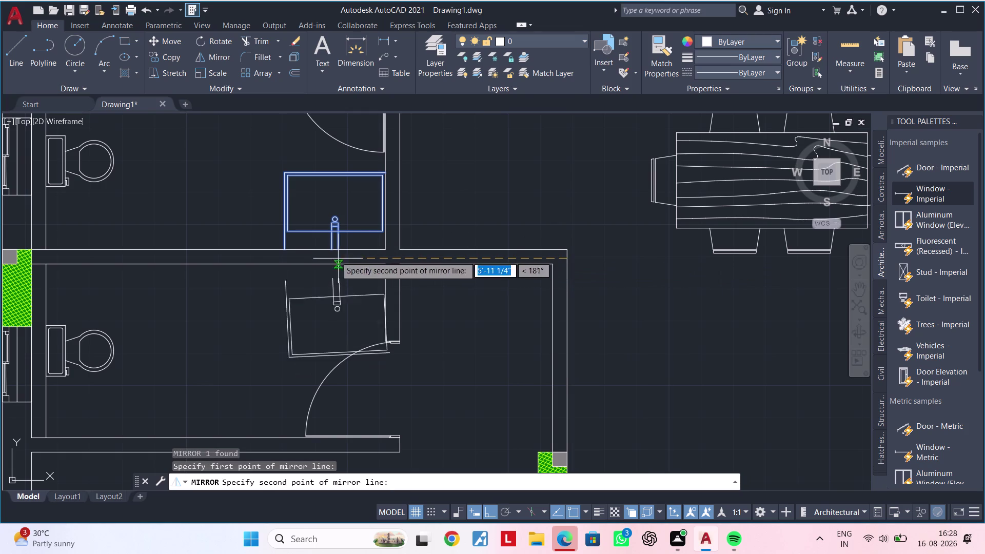
middle_drag(237, 259, 326, 261)
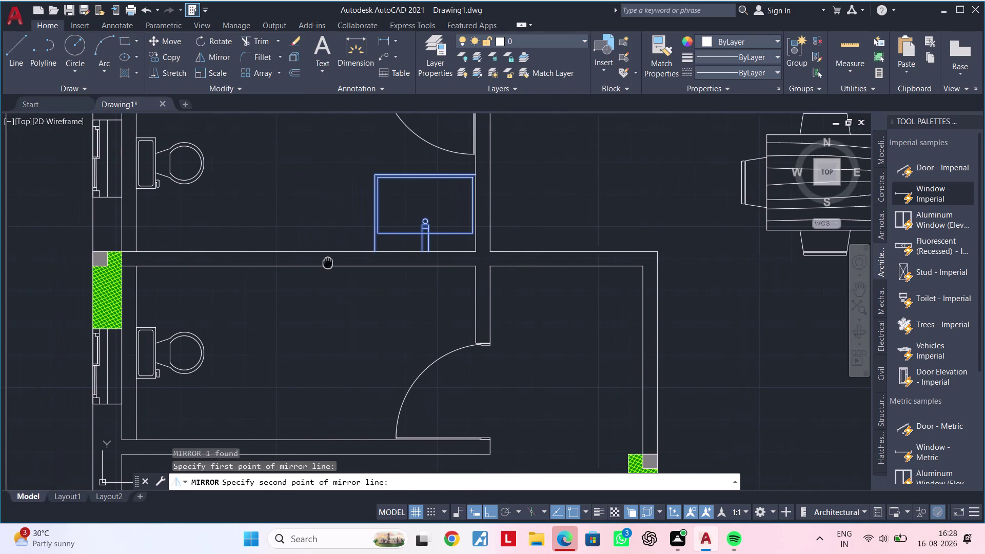
middle_drag(327, 261, 330, 261)
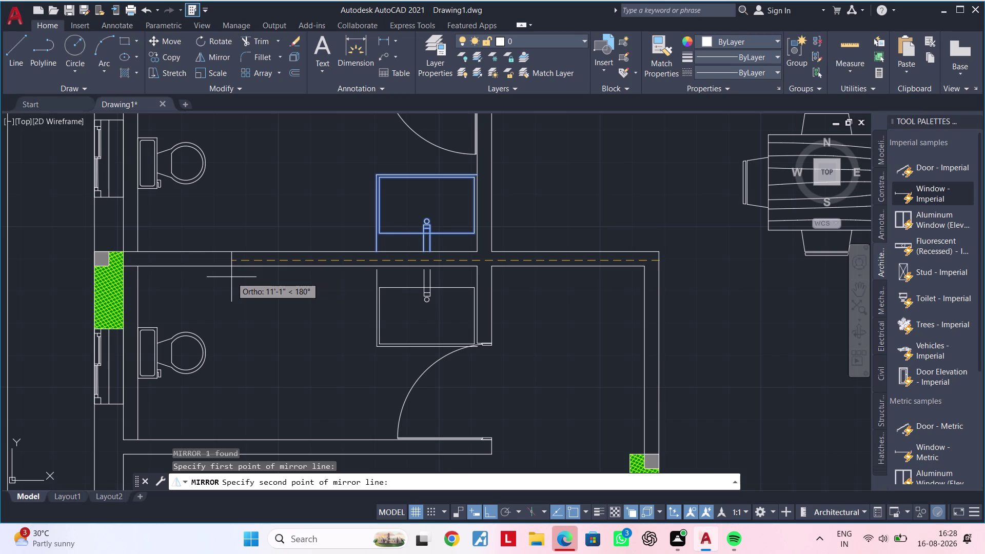
click(224, 275)
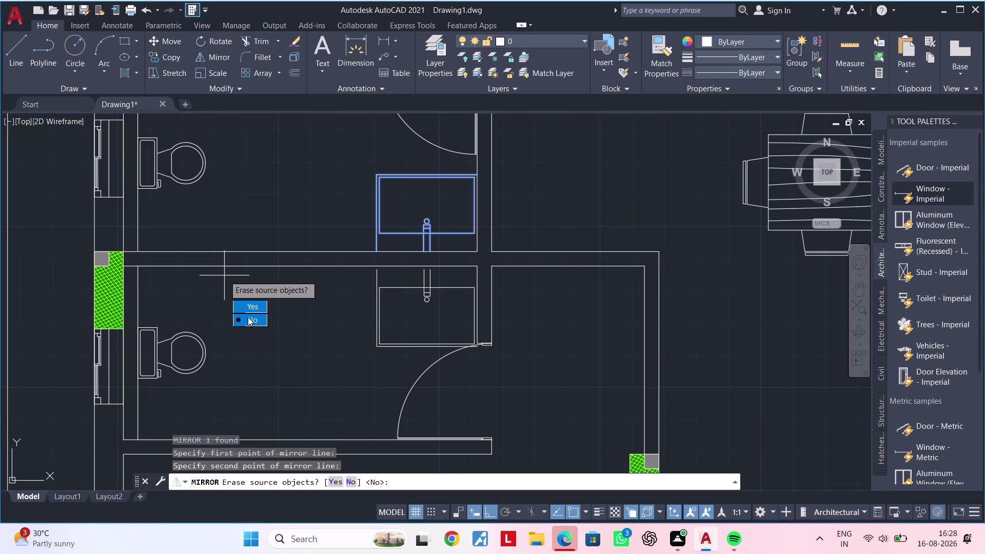
Pan over both rooms and select the mirrored basin.
drag(248, 317, 224, 276)
scroll(up, 3)
middle_drag(495, 288, 465, 309)
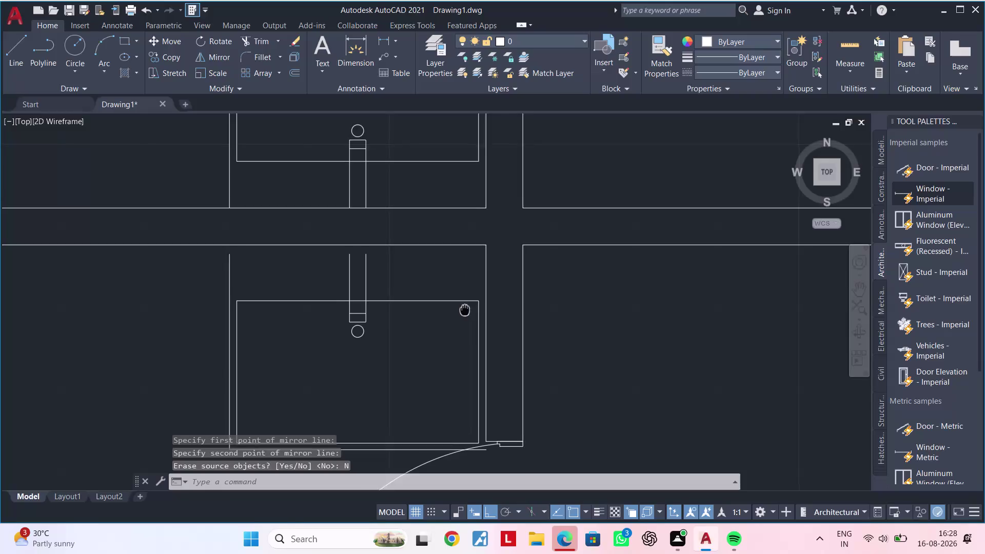
middle_drag(465, 309, 442, 310)
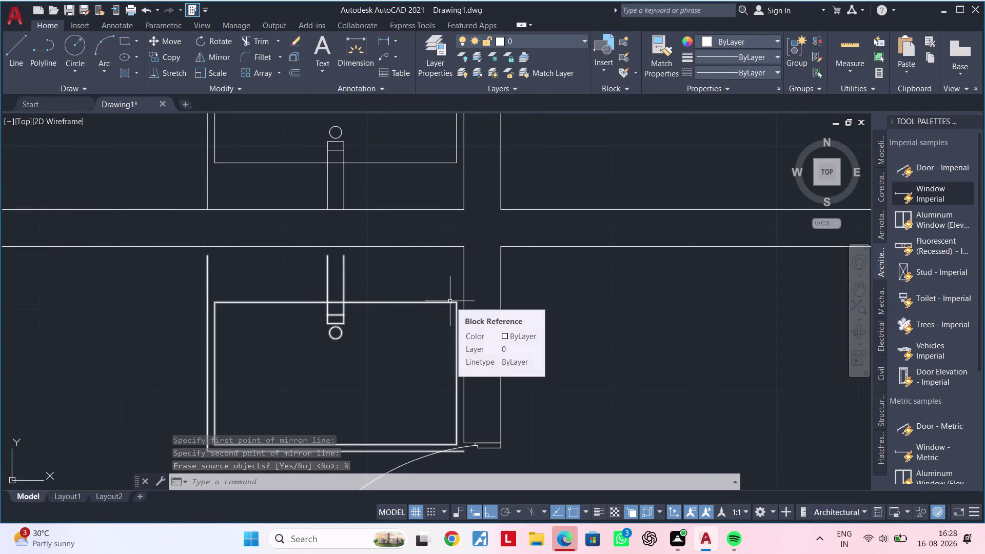
click(437, 302)
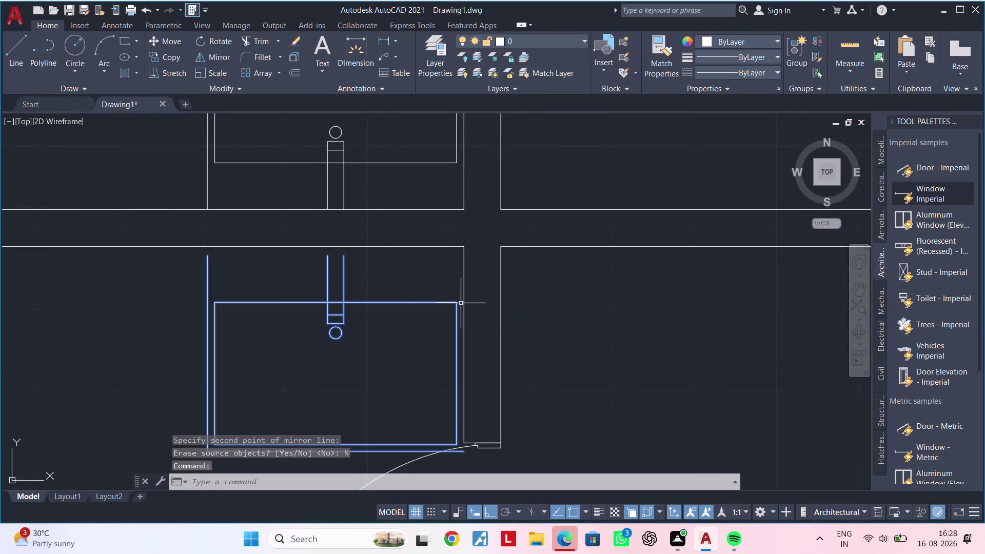
middle_drag(479, 293, 492, 229)
scroll(down, 3)
middle_drag(401, 351, 398, 409)
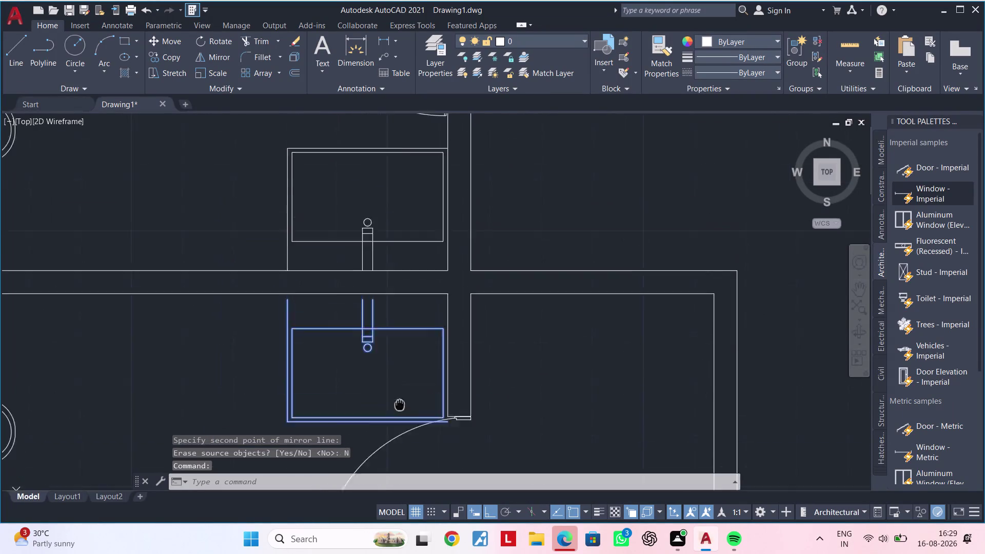
middle_drag(398, 410, 422, 326)
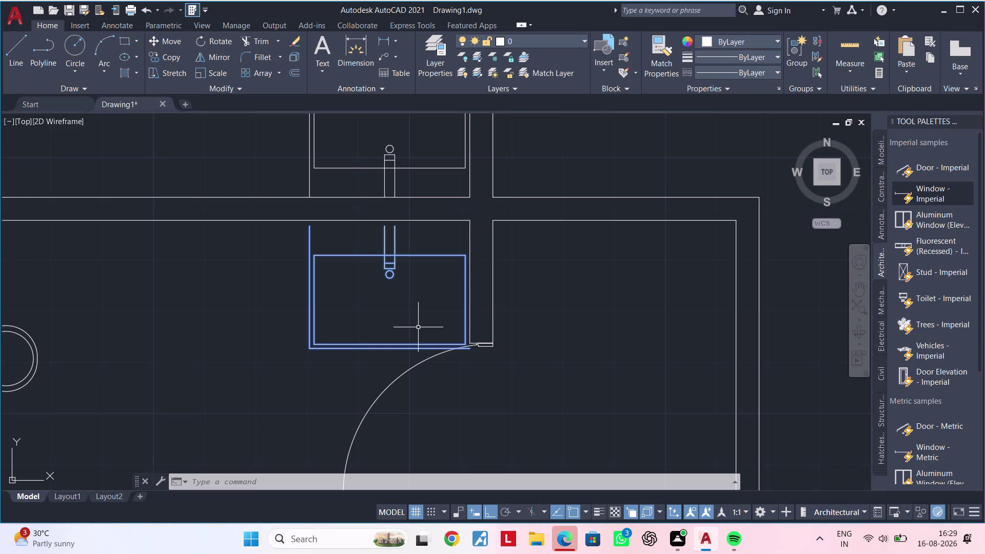
scroll(down, 3)
scroll(down, 3)
middle_drag(420, 311, 421, 300)
scroll(up, 3)
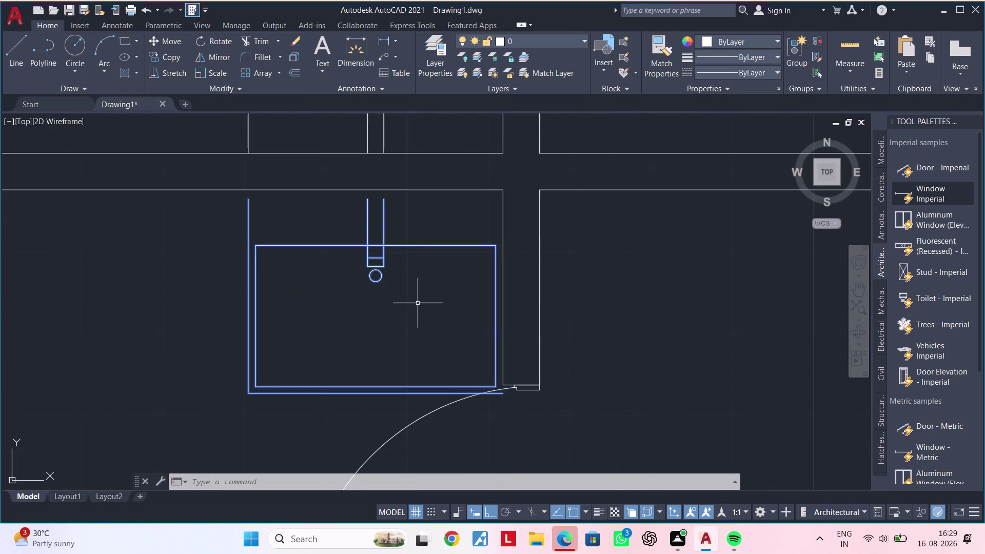
Explode the mirrored basin block and its lower-left parts into plain lines.
middle_drag(410, 325, 435, 299)
key(Escape)
key(Escape)
click(317, 406)
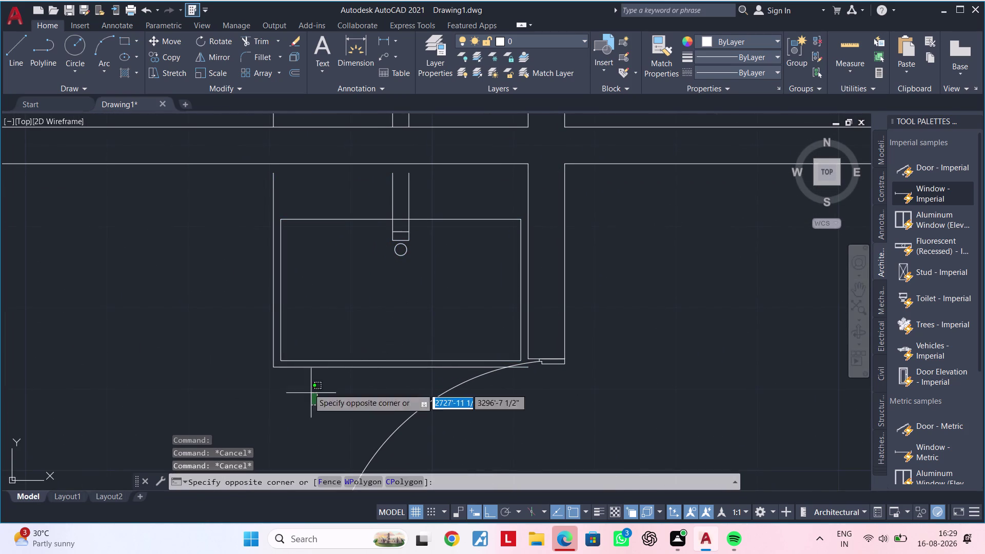
click(266, 326)
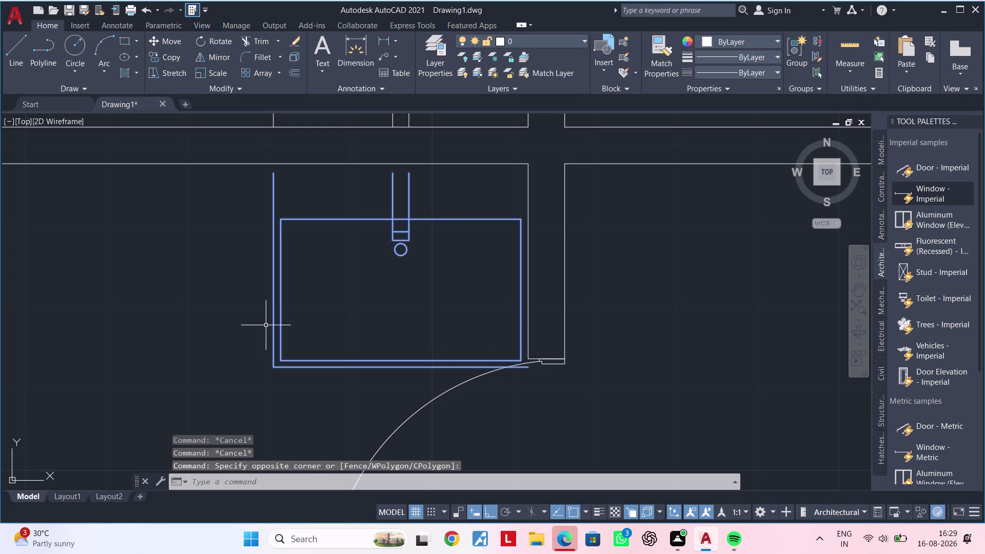
text(x)
key(space)
click(315, 375)
click(269, 340)
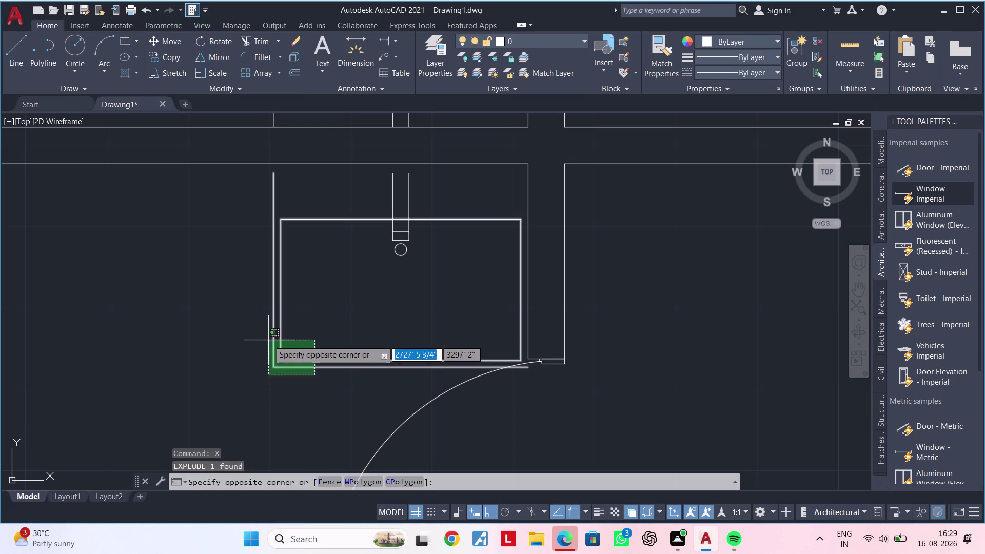
text(x)
key(space)
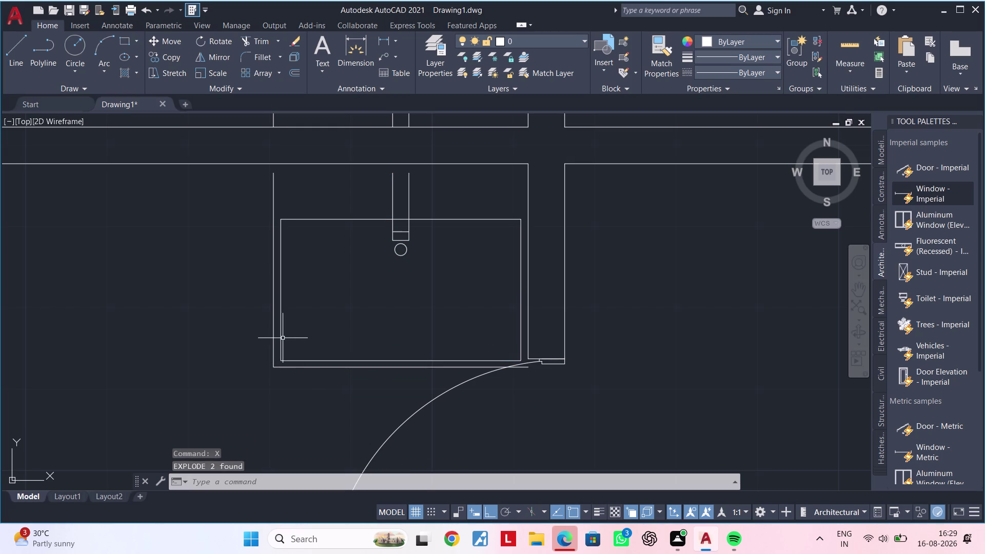
click(281, 338)
key(Escape)
key(Escape)
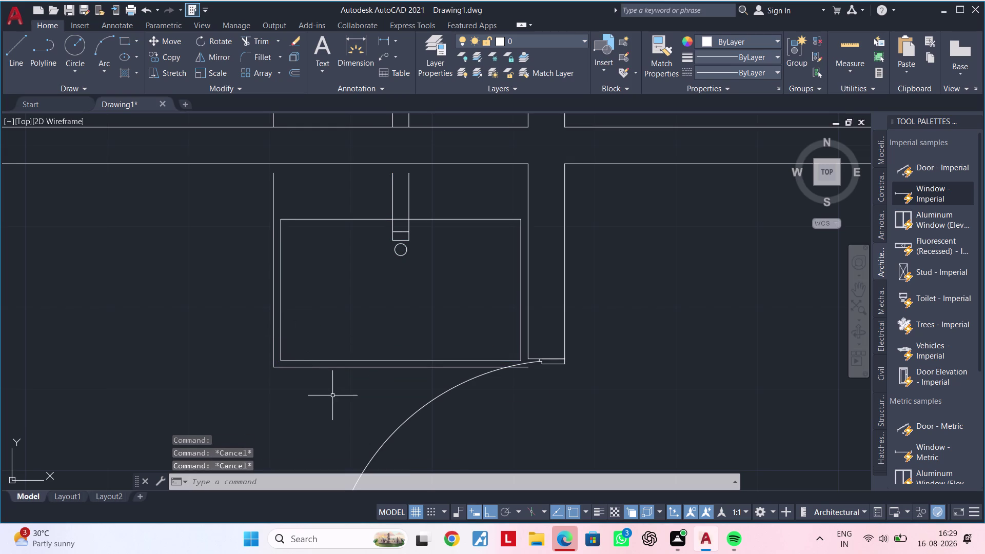
Stretch the basin's bottom edge lines upward to make it shallower.
click(335, 398)
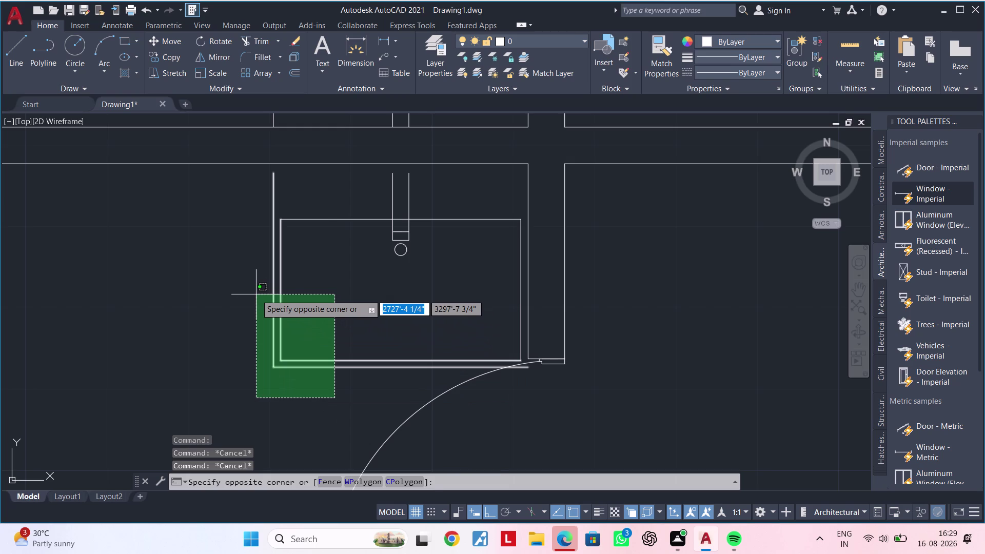
key(Escape)
click(260, 273)
click(545, 390)
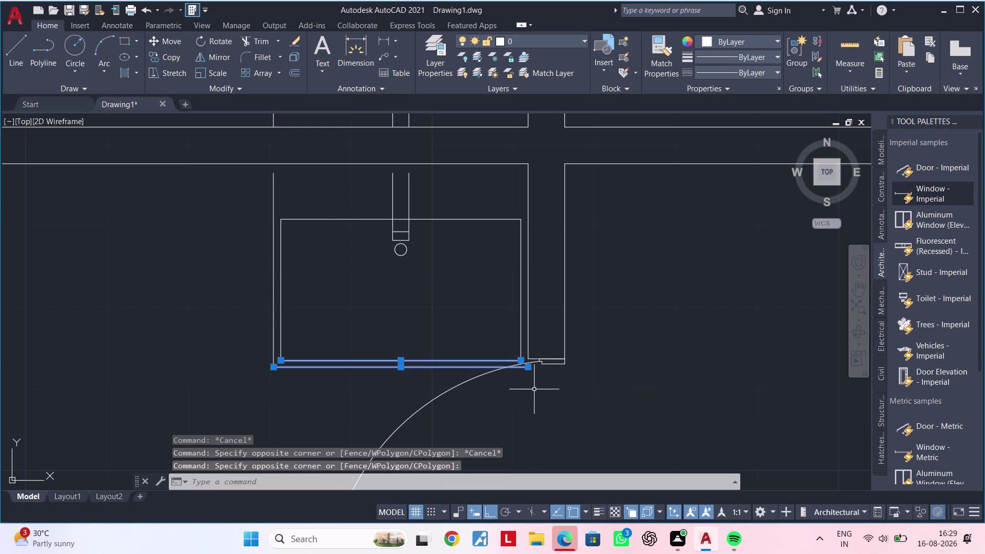
text(s)
key(space)
click(417, 371)
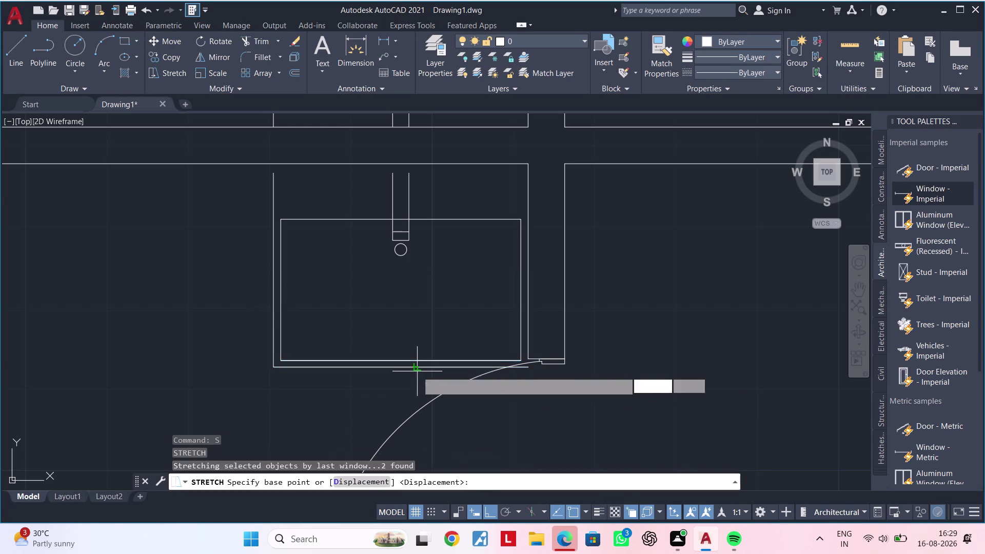
click(419, 338)
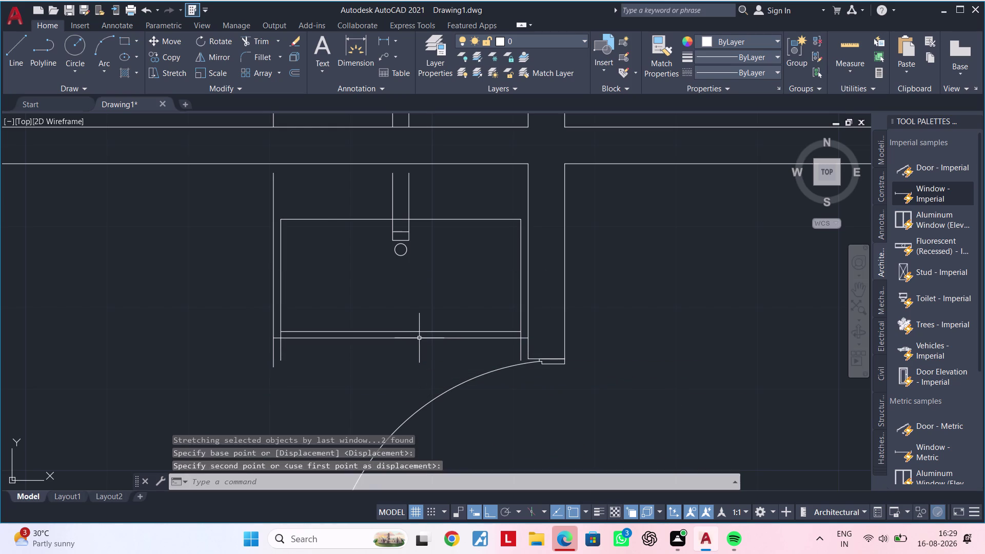
key(Escape)
key(Escape)
key(Escape)
key(Escape)
text(tr)
key(space)
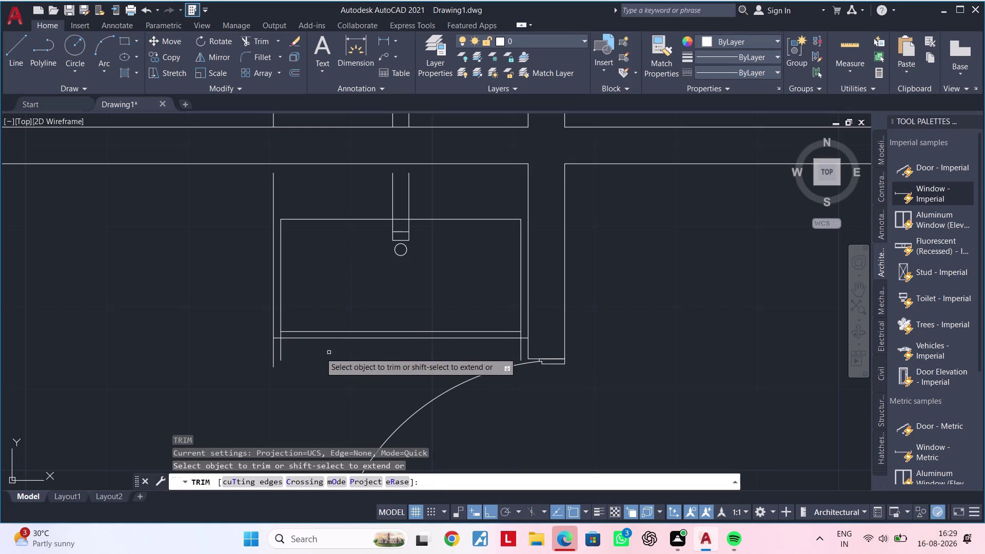
Trim the left and right side line ends below the basin and a leftover end near the door.
click(280, 351)
click(271, 352)
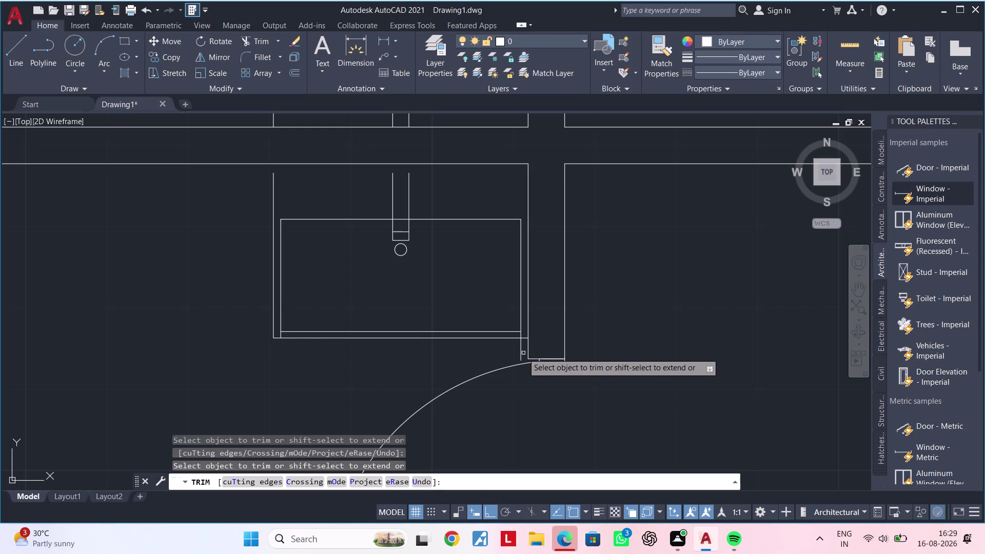
click(519, 353)
scroll(up, 3)
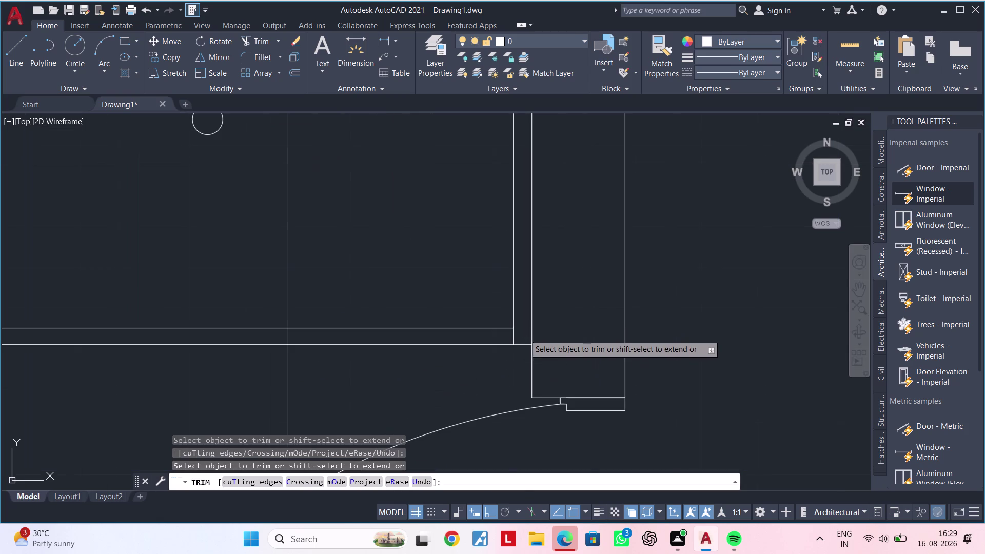
click(515, 335)
scroll(down, 3)
Trim further overhanging line ends with a fence across them.
middle_drag(441, 353, 484, 349)
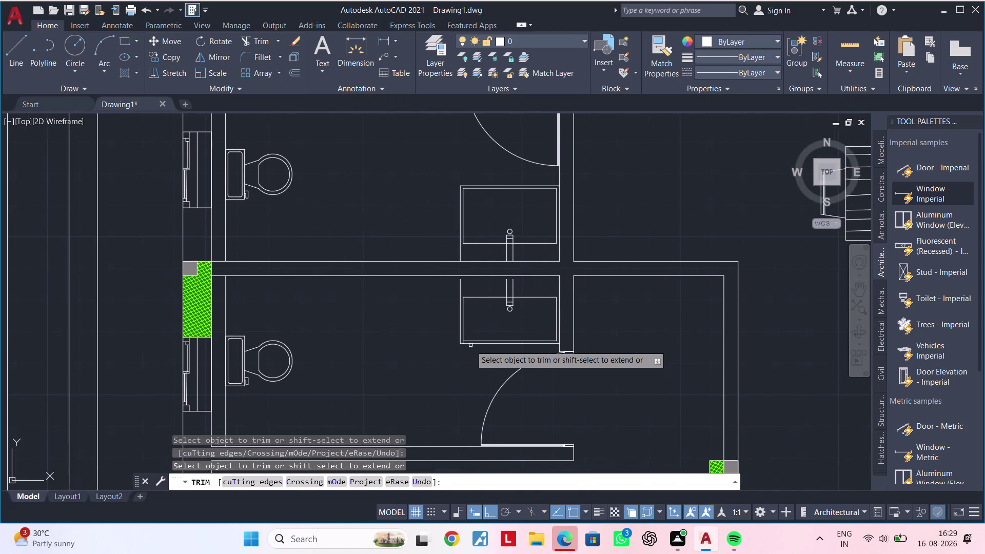
scroll(up, 3)
click(461, 342)
click(452, 343)
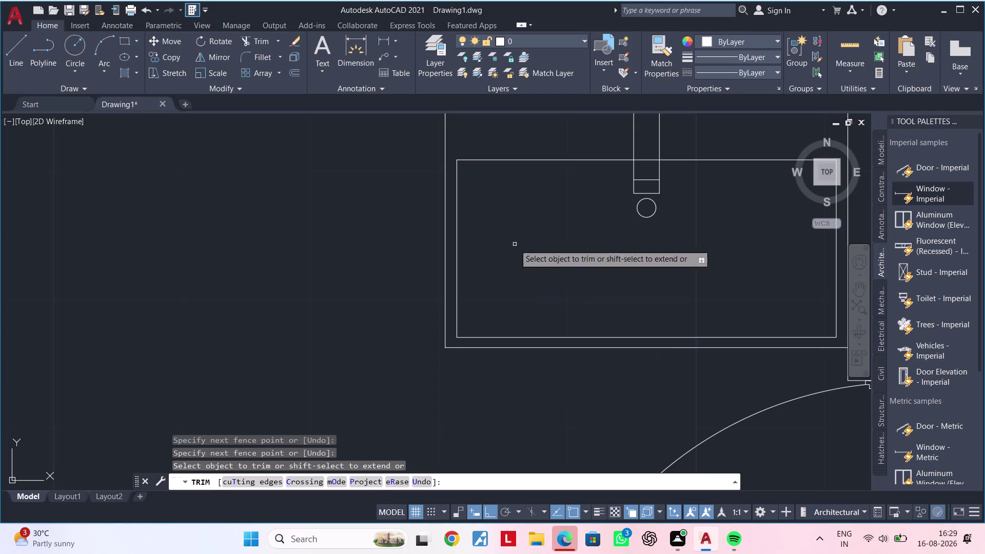
middle_drag(515, 277, 499, 371)
key(Escape)
key(Escape)
key(w)
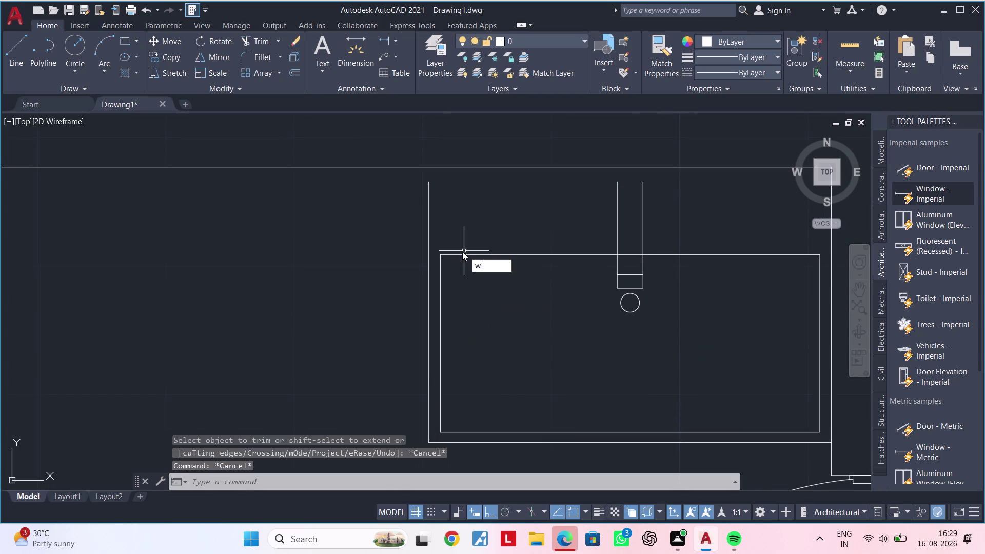
Extend the basin's left side line and both stem lines up to the wall.
text(x)
key(space)
key(Escape)
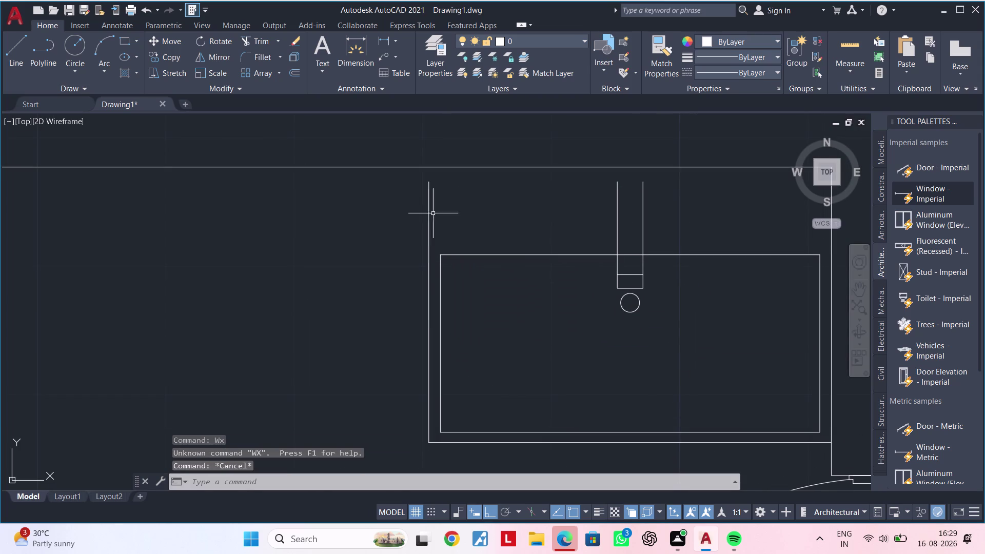
key(e)
key(x)
key(space)
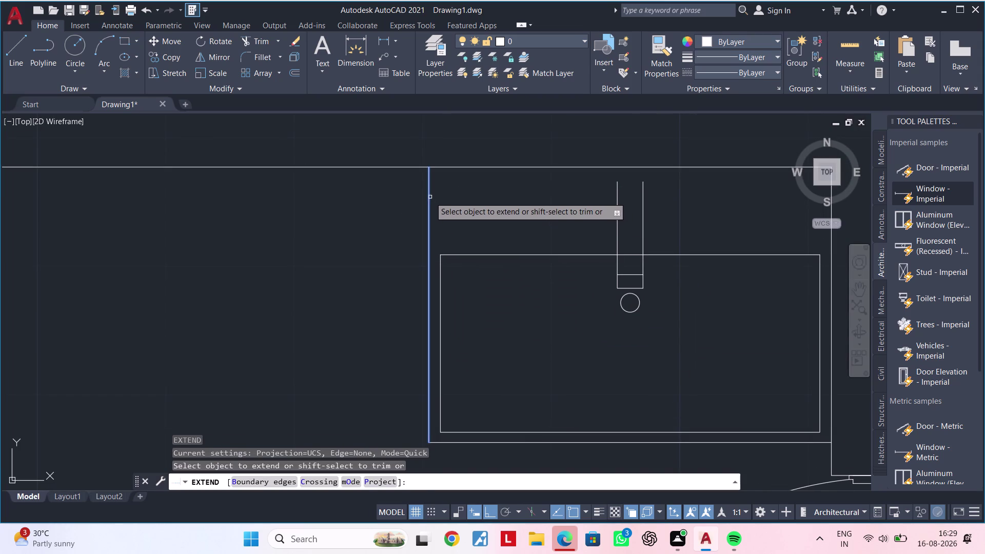
click(429, 194)
scroll(down, 3)
middle_drag(503, 209, 405, 229)
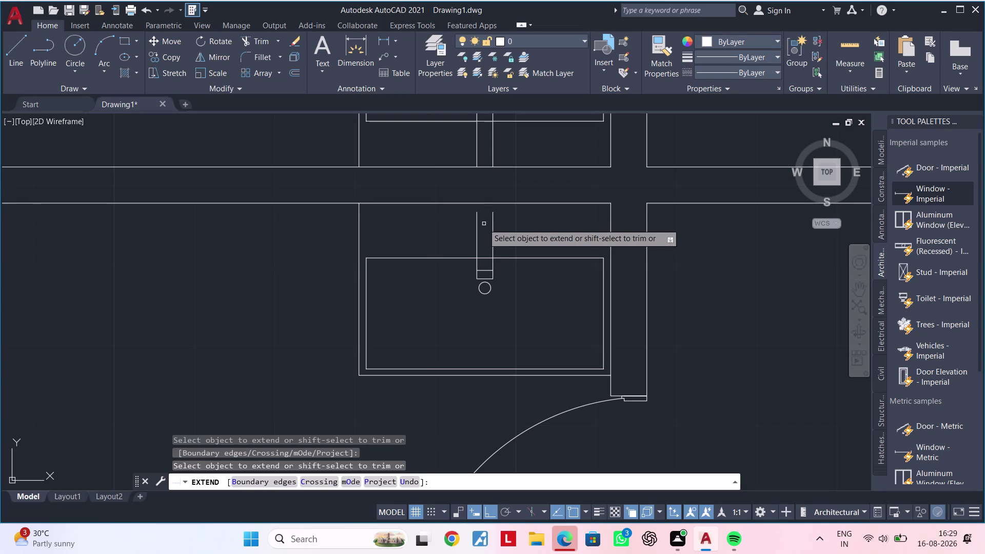
click(476, 224)
click(493, 223)
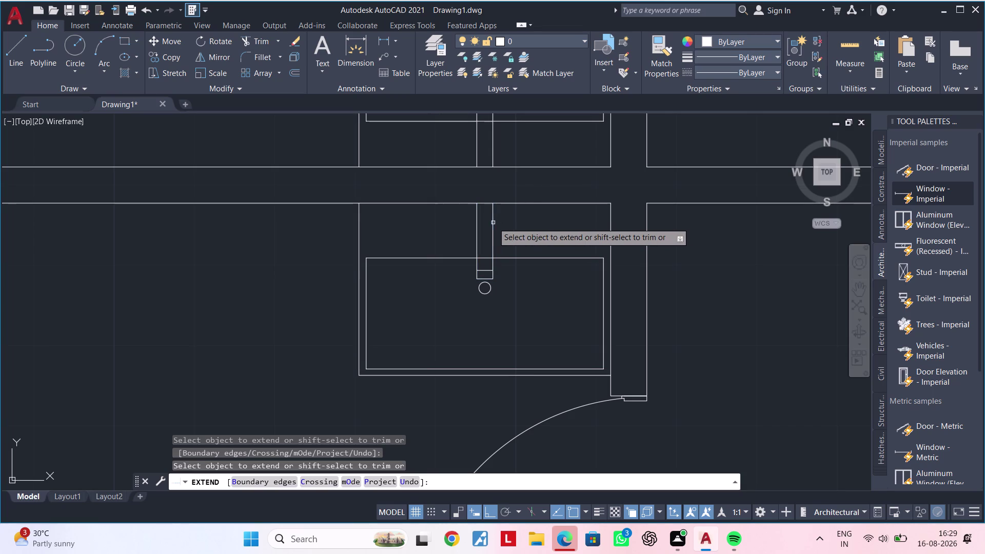
middle_drag(552, 226, 470, 247)
scroll(down, 3)
middle_drag(507, 250, 647, 239)
key(Escape)
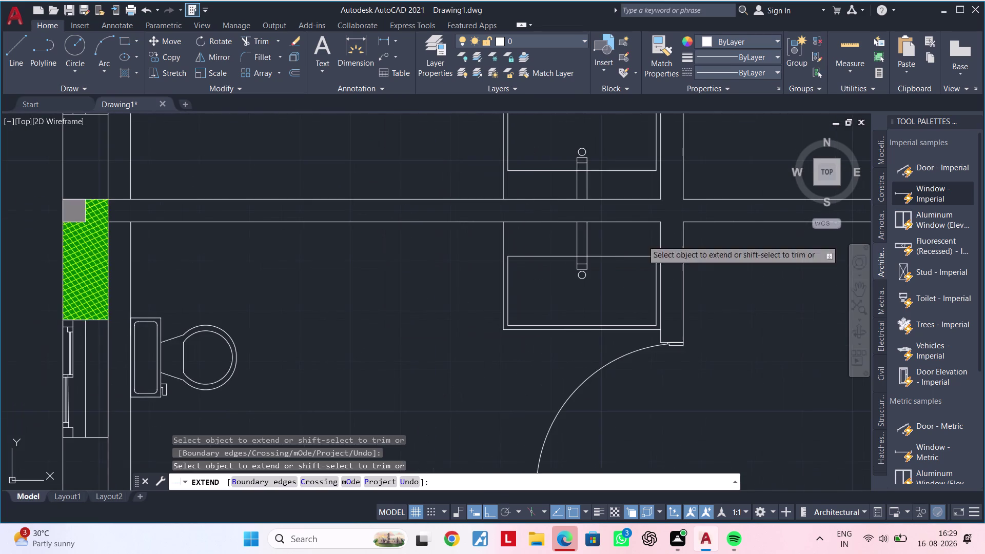
key(Escape)
Pan the view to bring the toilet rooms into view.
scroll(down, 3)
middle_drag(489, 279, 579, 281)
middle_drag(531, 282, 592, 281)
key(Escape)
key(Escape)
key(Escape)
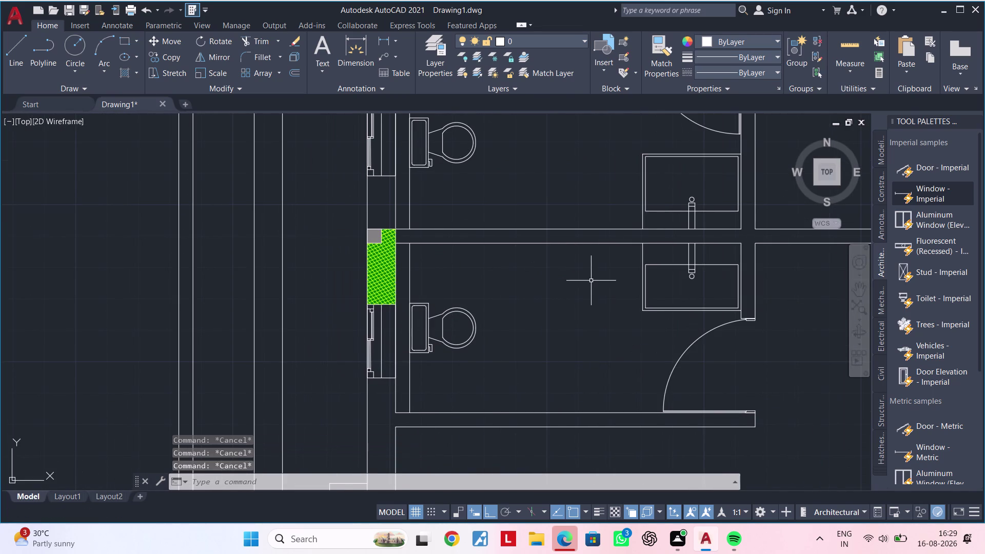
key(Escape)
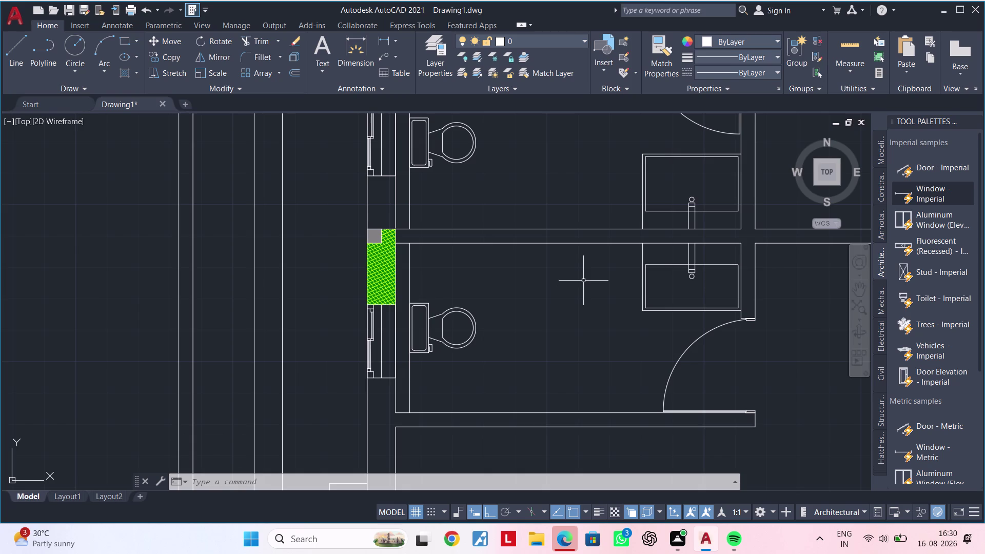
scroll(down, 3)
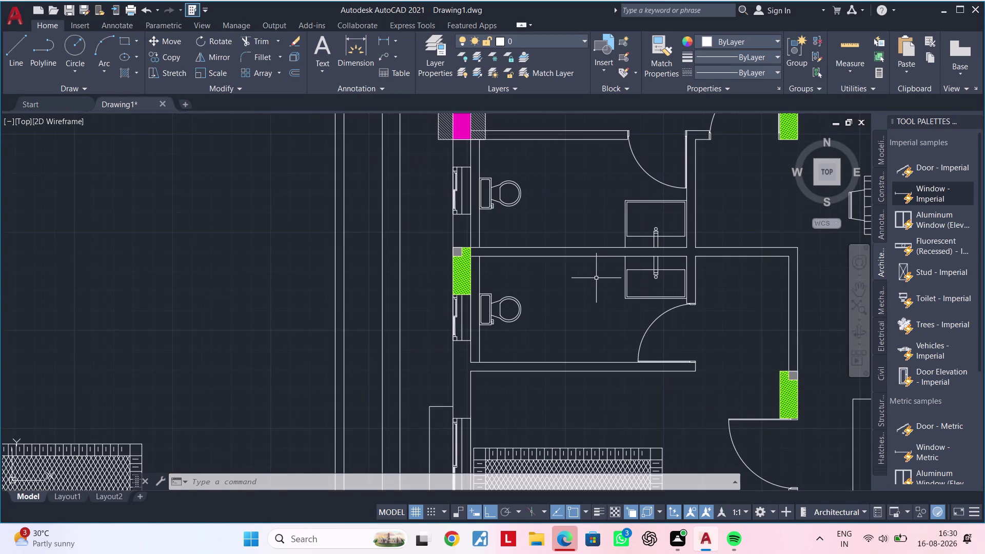
middle_drag(568, 278, 503, 284)
scroll(up, 3)
middle_drag(503, 273, 448, 275)
scroll(up, 3)
key(Escape)
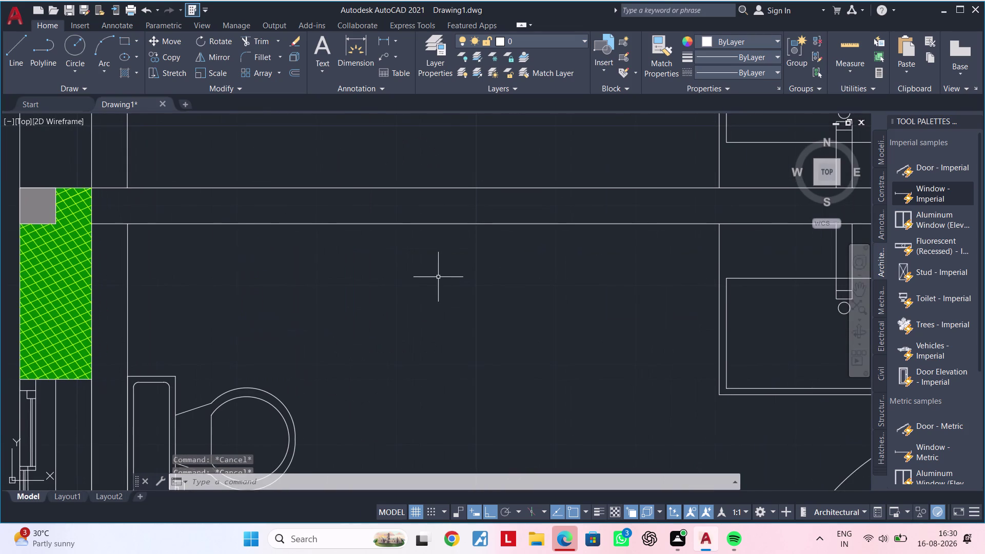
key(Escape)
key(Escape)
key(Escape)
key(Escape)
key(Escape)
key(Escape)
key(Escape)
key(Escape)
key(Escape)
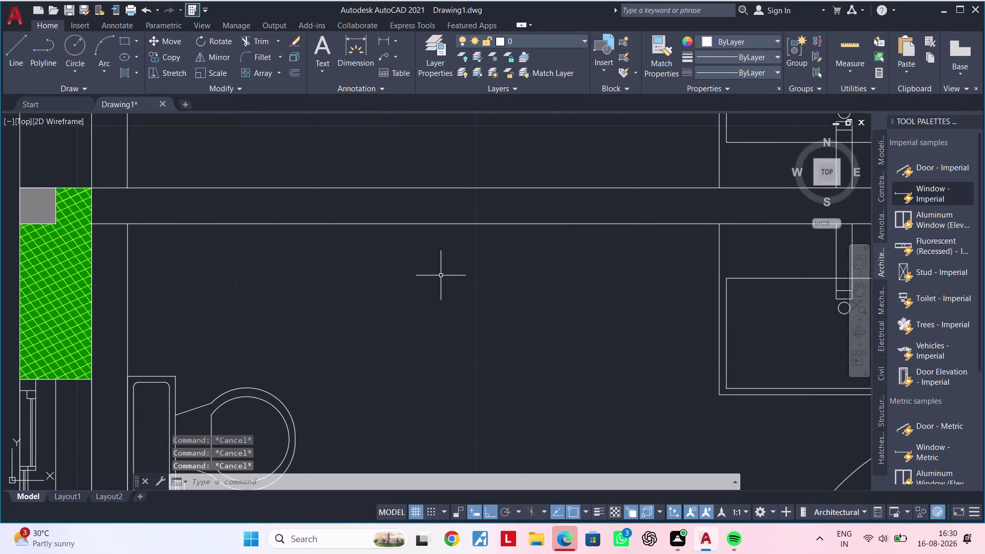
text(c)
key(space)
Draw a small circle from two diameter points just above the wall.
middle_drag(420, 238, 411, 333)
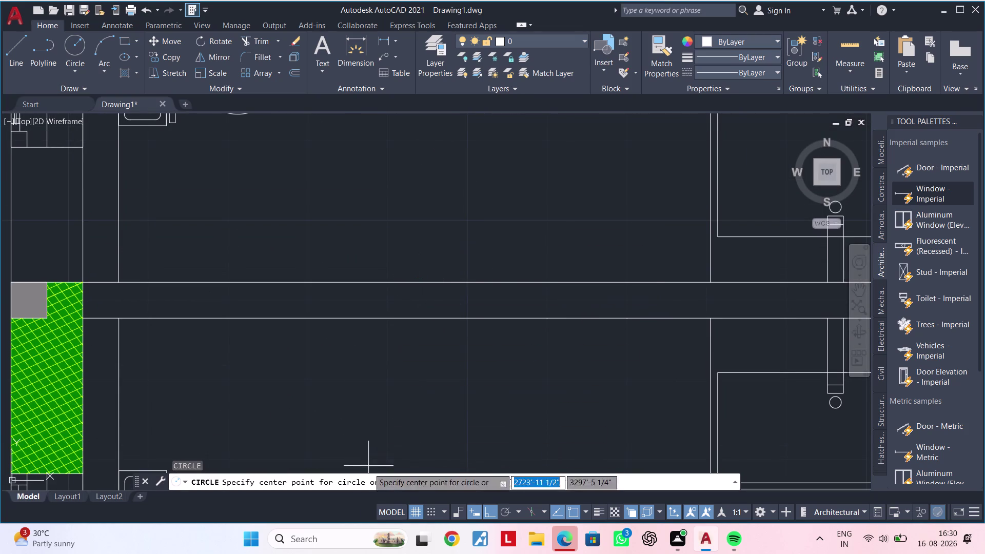
click(405, 485)
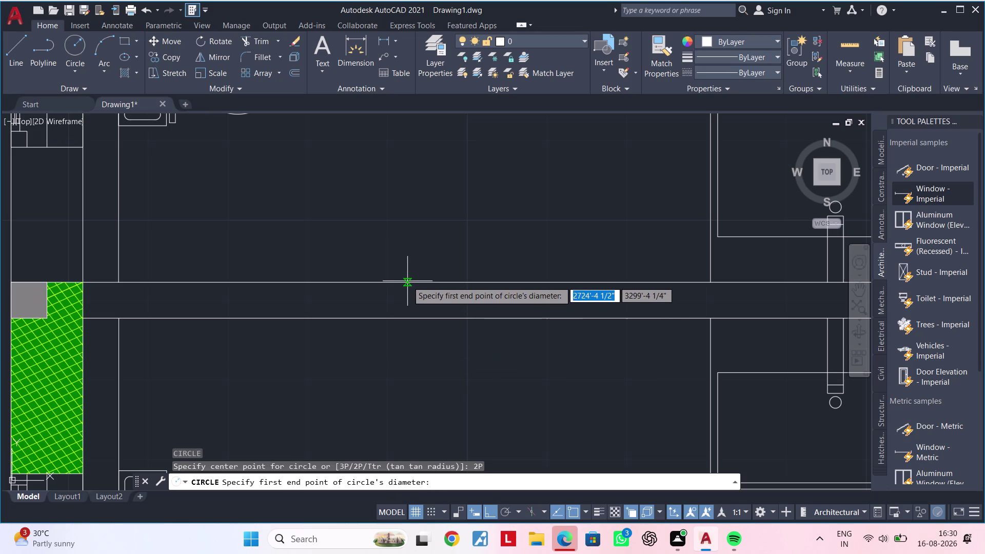
click(407, 281)
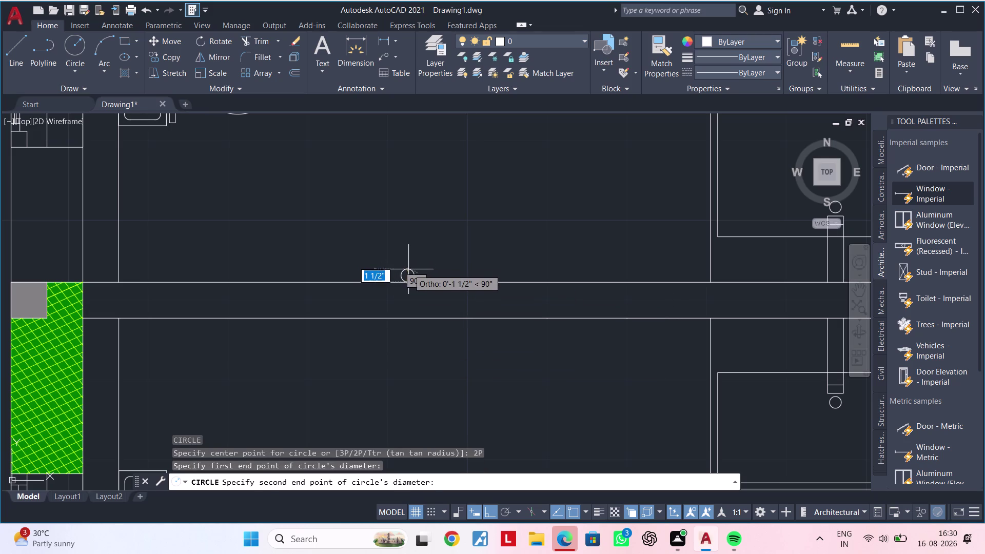
click(410, 265)
scroll(up, 3)
middle_drag(433, 267, 492, 266)
scroll(up, 3)
scroll(down, 3)
middle_drag(482, 271, 489, 270)
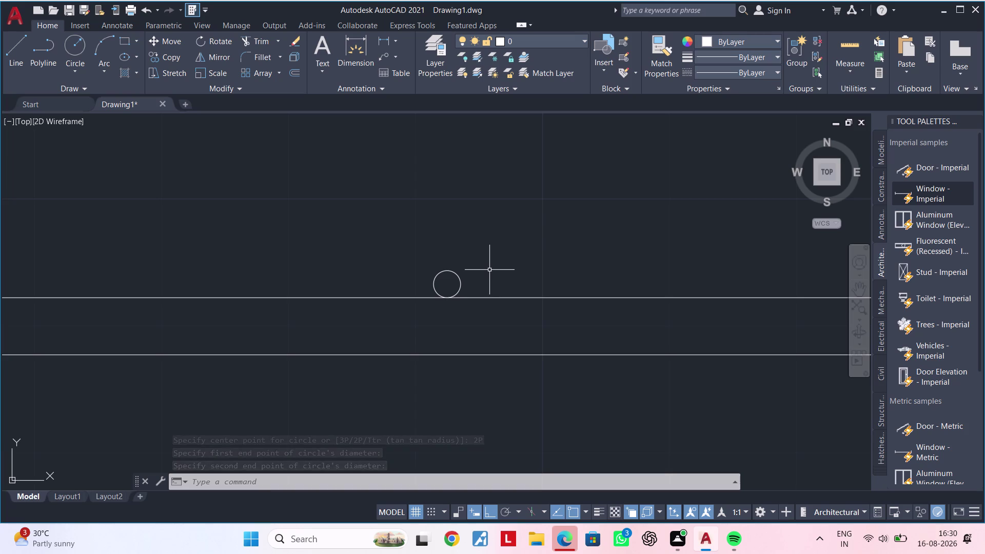
middle_drag(447, 248, 439, 304)
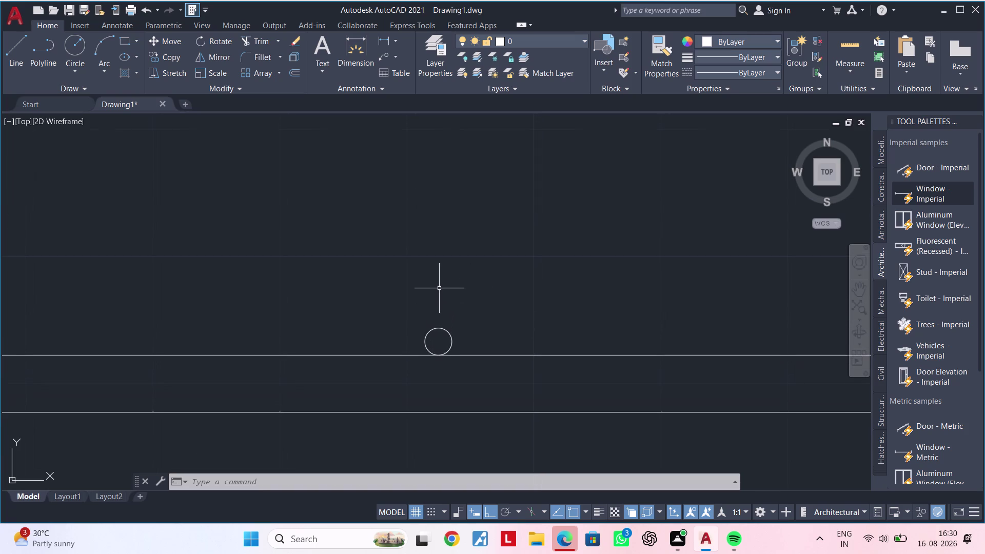
Draw a second circle by centre and radius above the first.
text(c)
key(space)
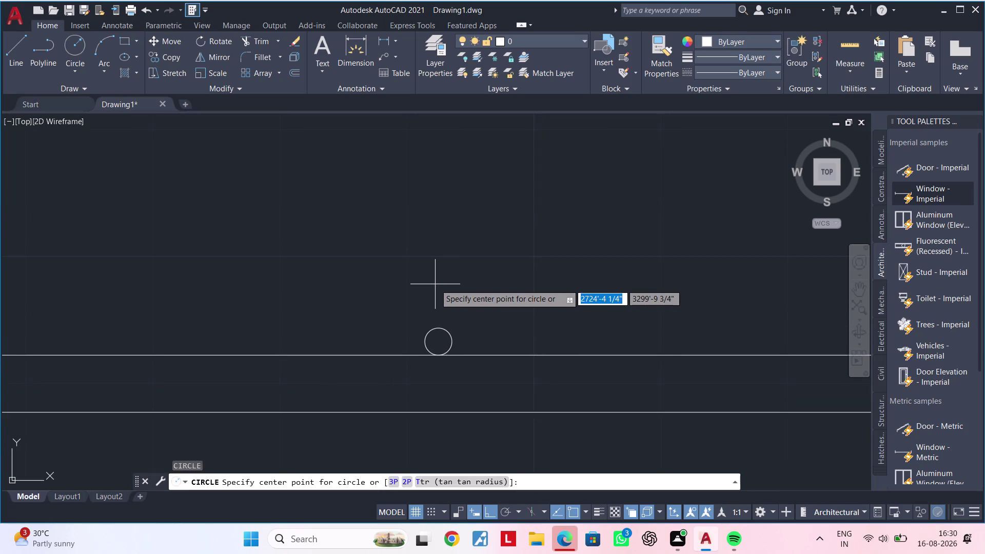
click(435, 284)
click(452, 284)
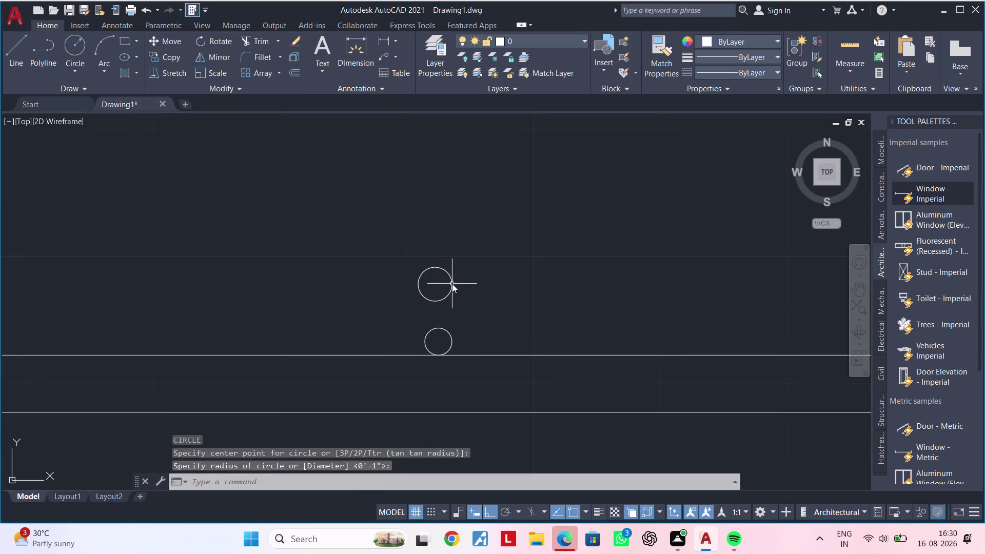
key(Escape)
key(Escape)
Connect the two circles with two slanted lines forming a tapered tap shape.
text(l)
key(space)
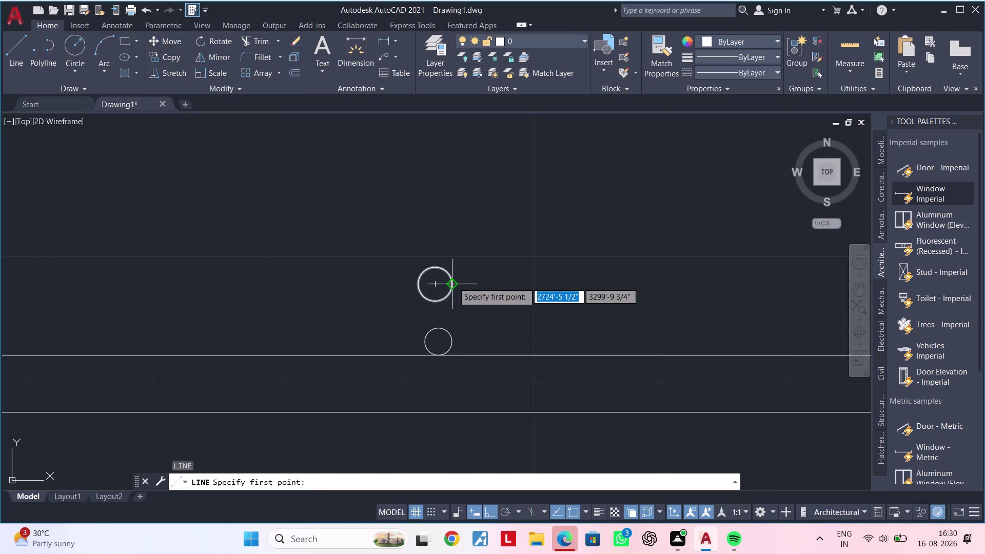
click(425, 300)
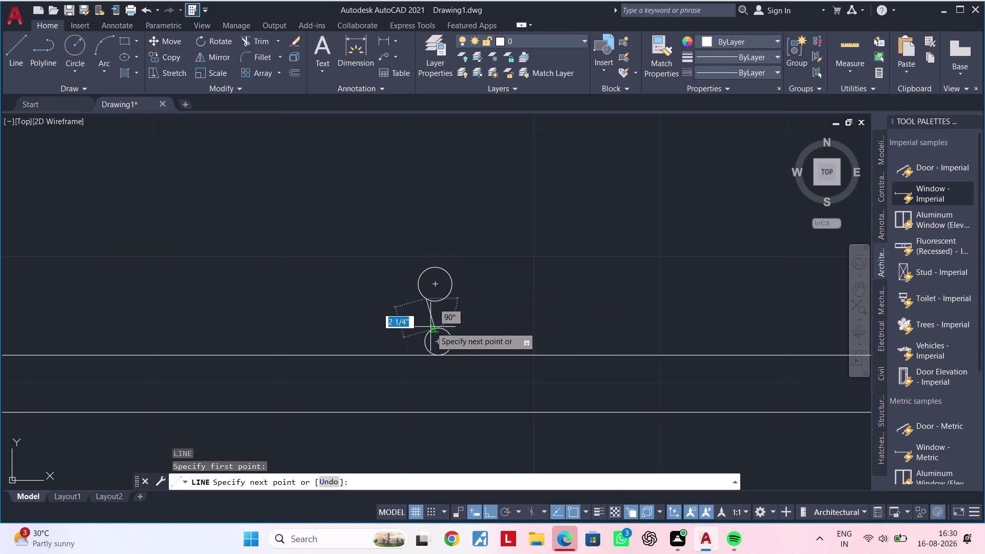
click(430, 327)
key(space)
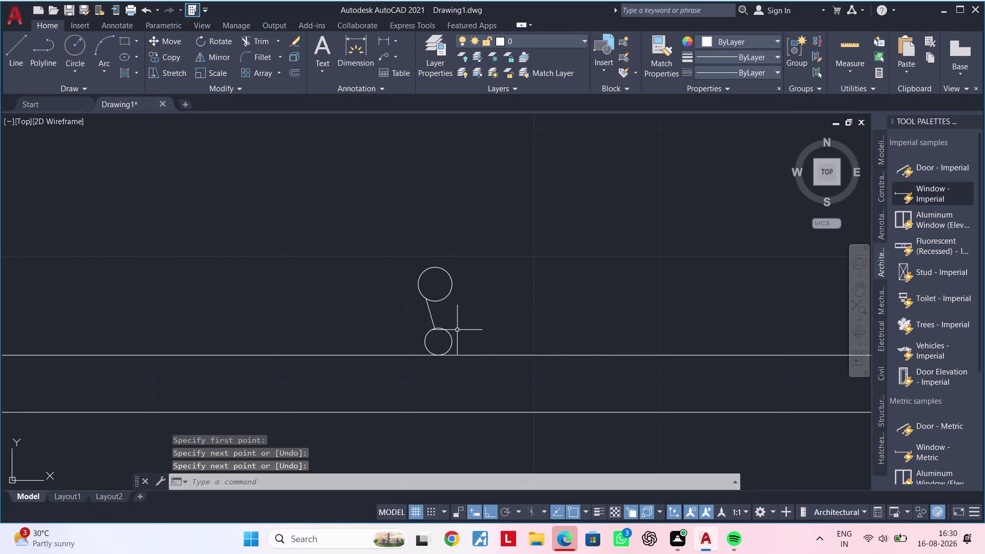
key(space)
click(442, 328)
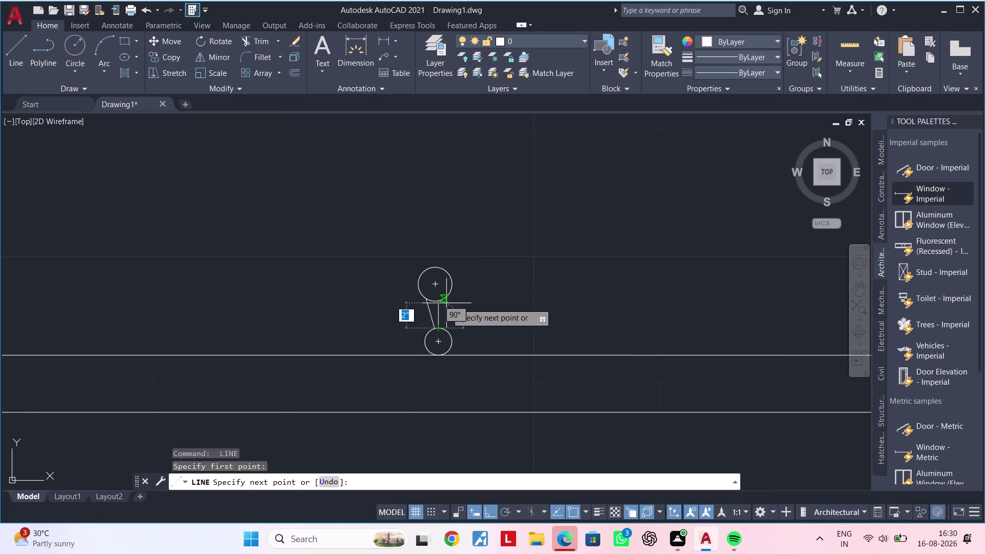
click(446, 303)
key(Escape)
key(Escape)
scroll(down, 3)
middle_drag(476, 318, 455, 360)
key(Escape)
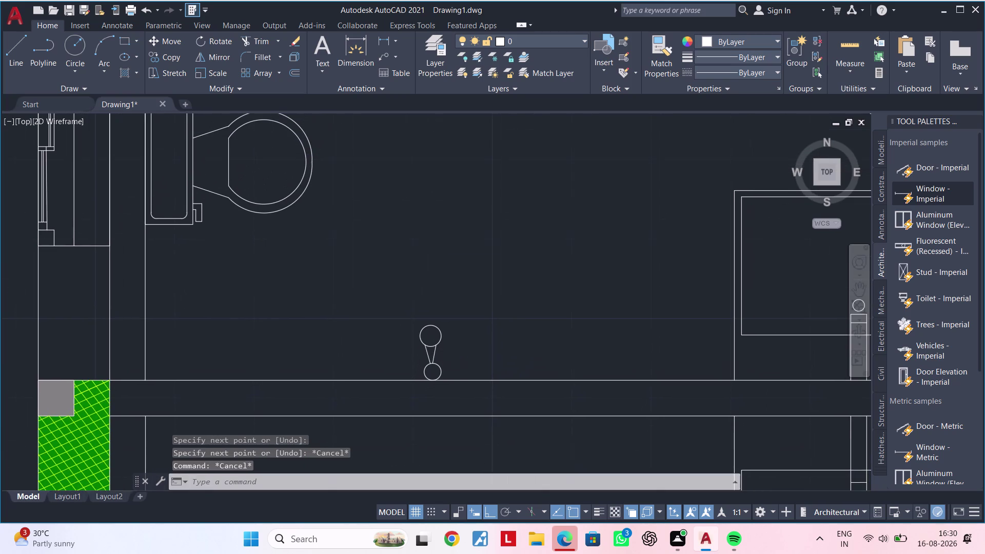
key(Escape)
key(Escape)
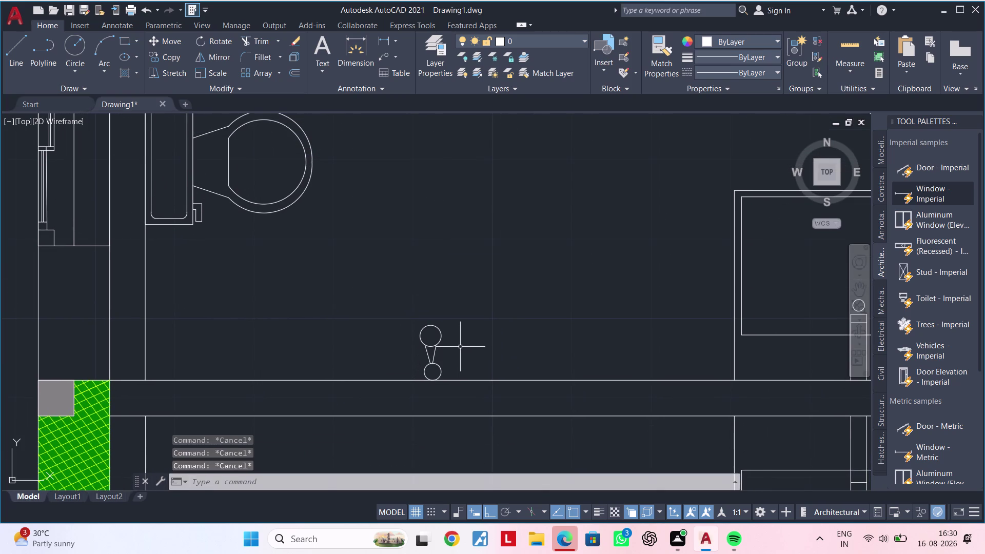
middle_drag(448, 344, 449, 399)
Shrink the symbol's upper circle by dragging its quadrant grip inward.
scroll(down, 3)
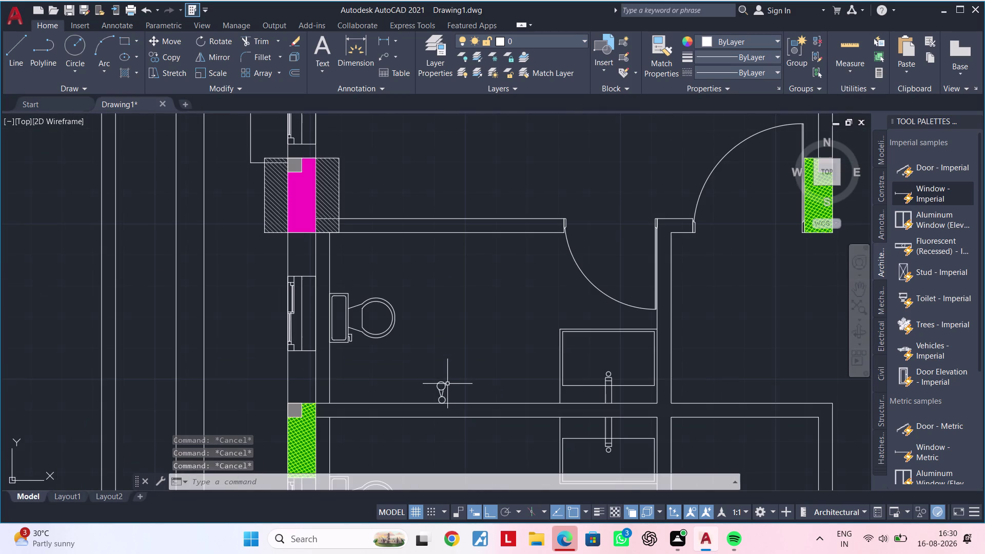
click(446, 384)
scroll(up, 3)
middle_drag(456, 386, 616, 325)
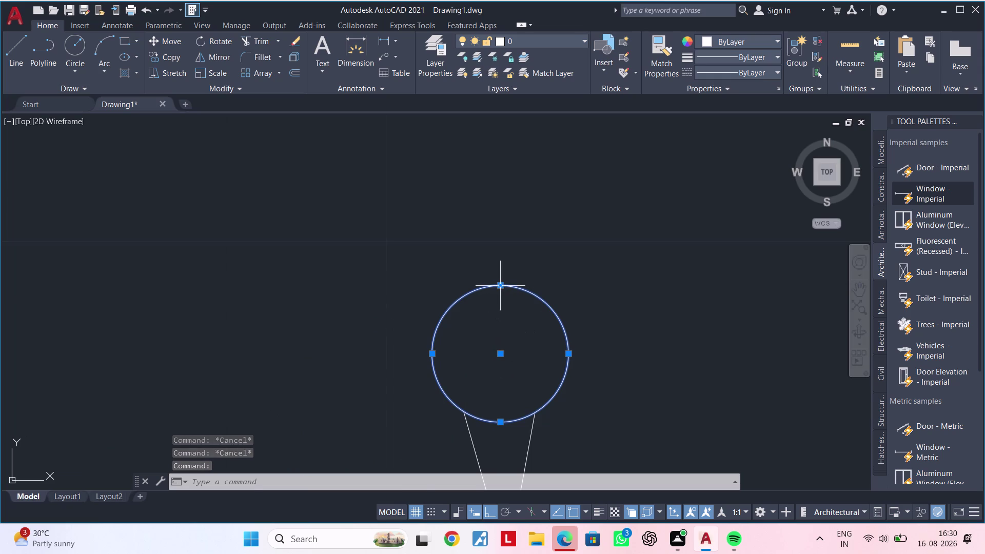
click(502, 288)
click(500, 308)
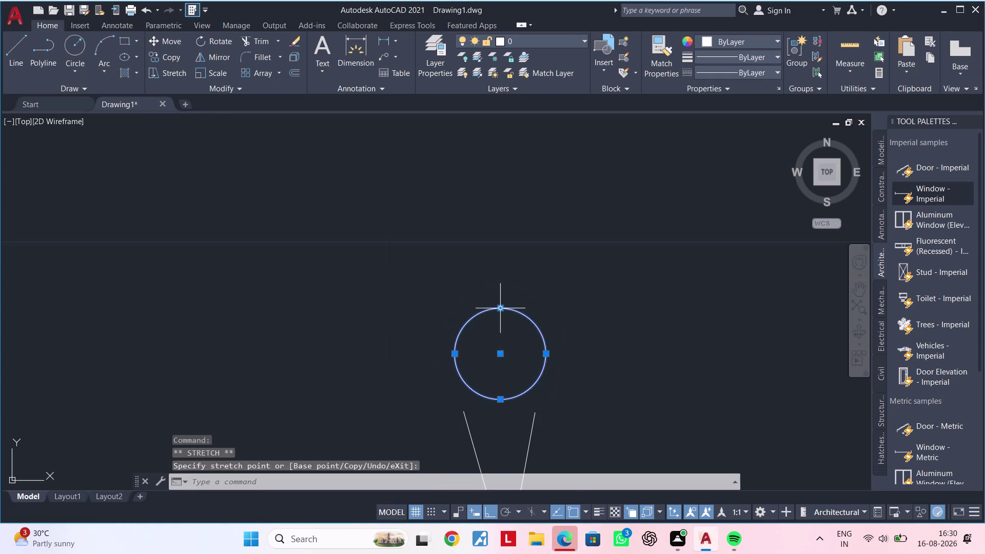
key(Escape)
scroll(down, 3)
middle_drag(510, 343, 518, 314)
Move the upper circle down onto the connecting lines and trim the line ends inside it.
click(510, 350)
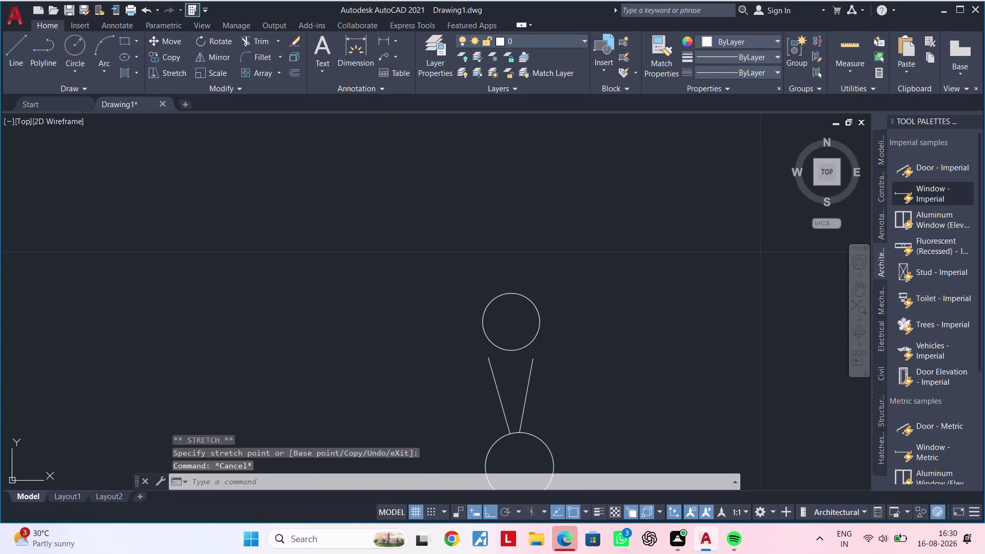
click(511, 320)
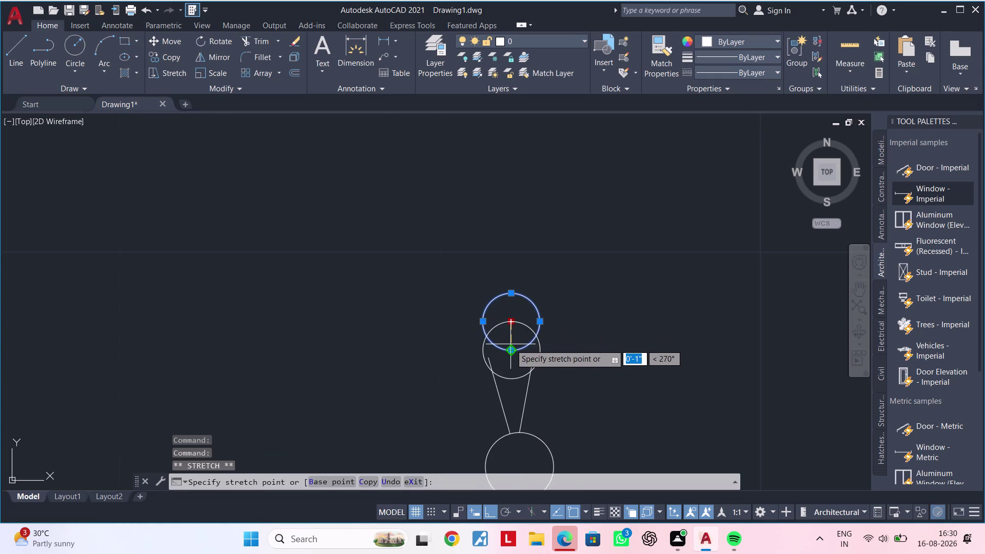
click(512, 344)
key(Escape)
key(Escape)
middle_click(528, 347)
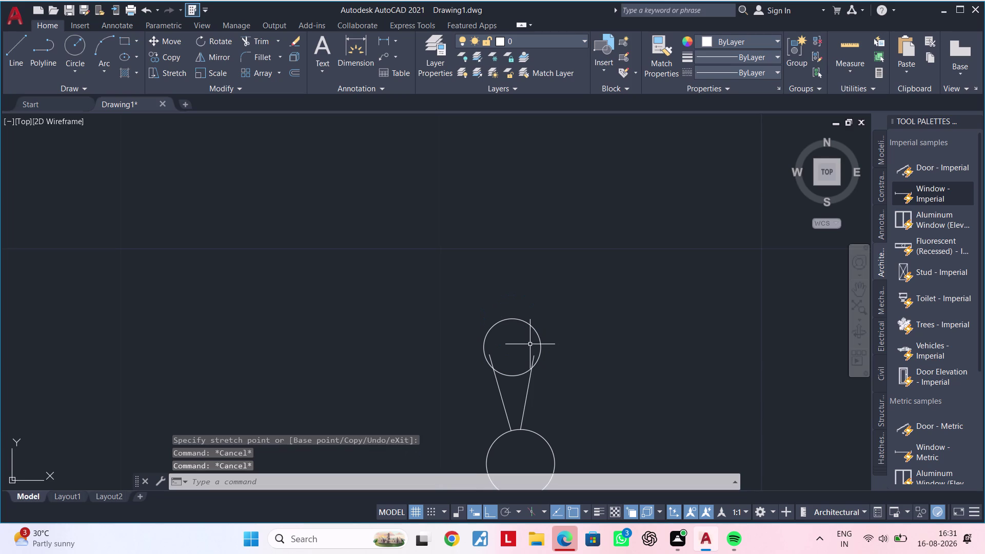
key(t)
key(r)
key(space)
click(489, 359)
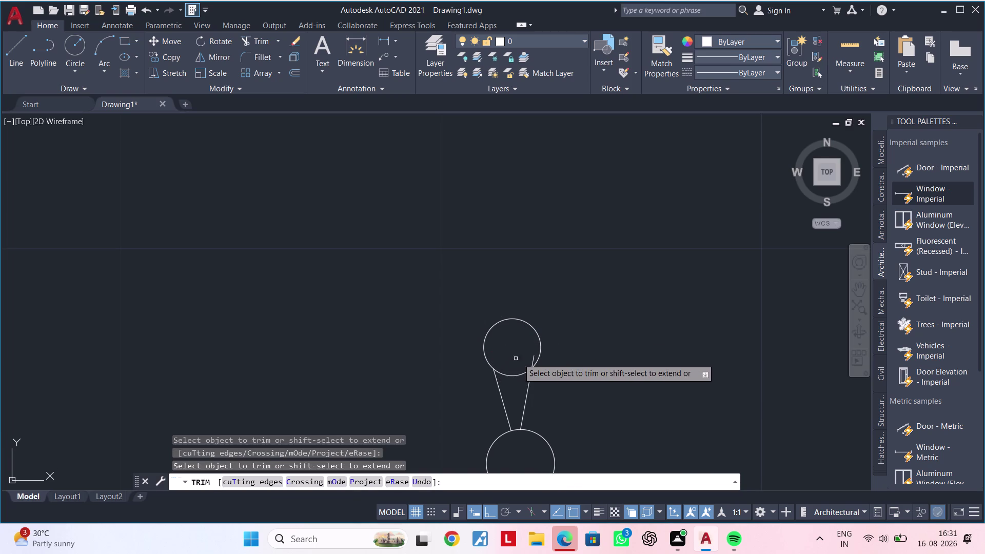
click(531, 360)
scroll(down, 3)
middle_drag(559, 358, 520, 387)
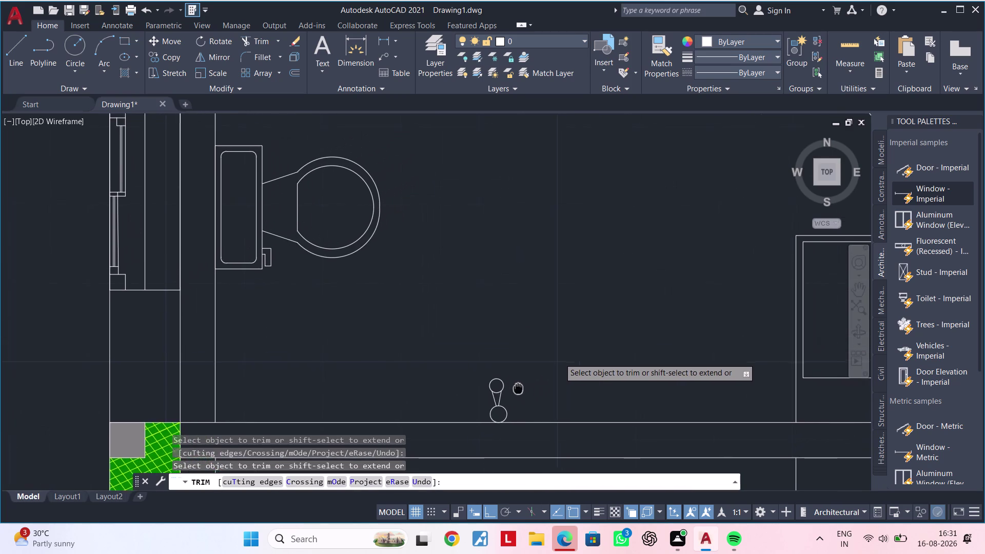
middle_drag(520, 386, 513, 389)
key(Escape)
scroll(down, 3)
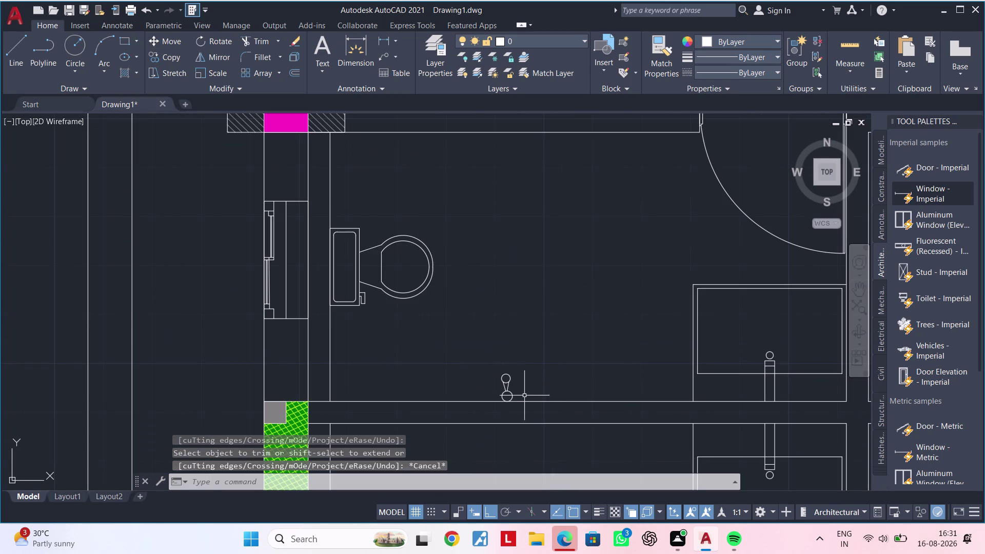
scroll(up, 3)
scroll(down, 3)
middle_drag(513, 392, 528, 385)
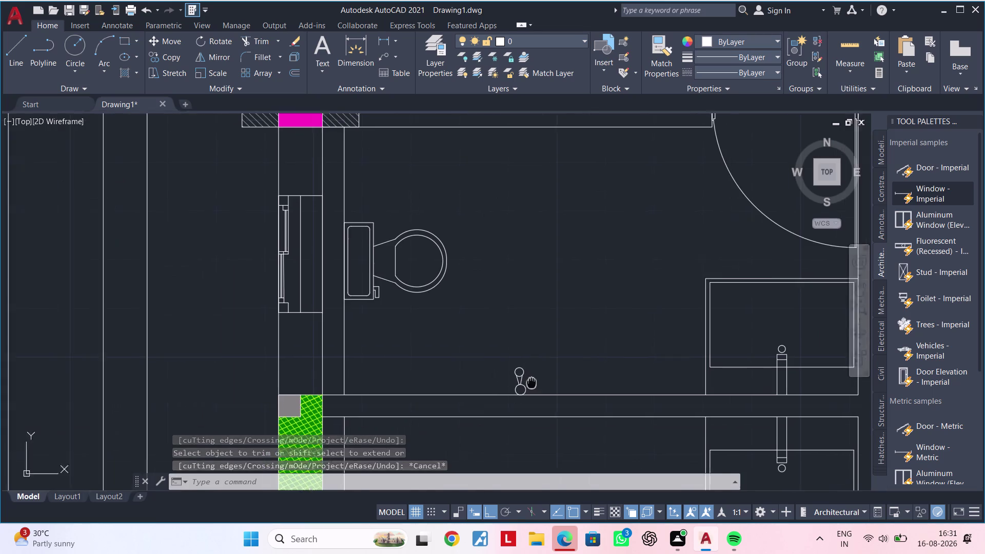
middle_drag(527, 385, 580, 350)
scroll(up, 3)
click(614, 359)
click(611, 359)
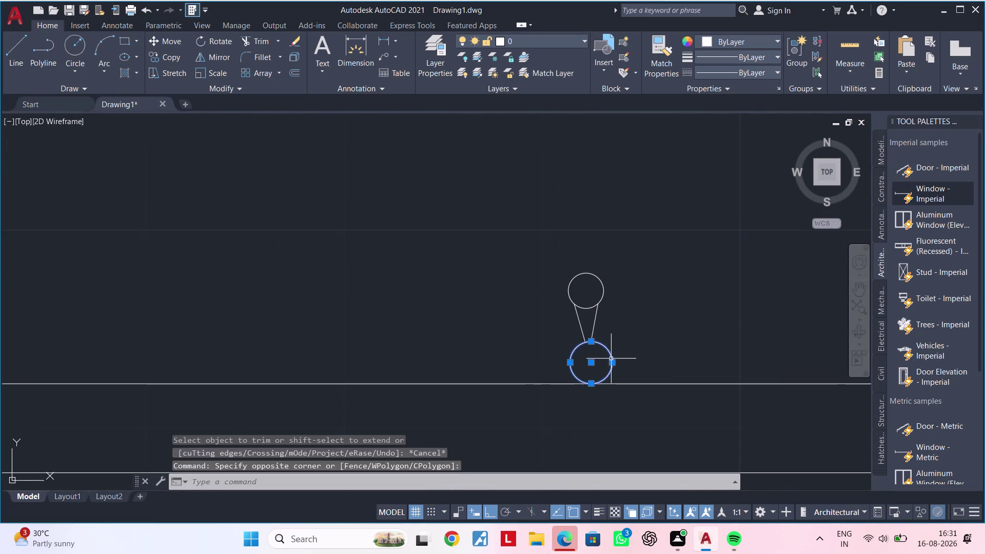
click(593, 342)
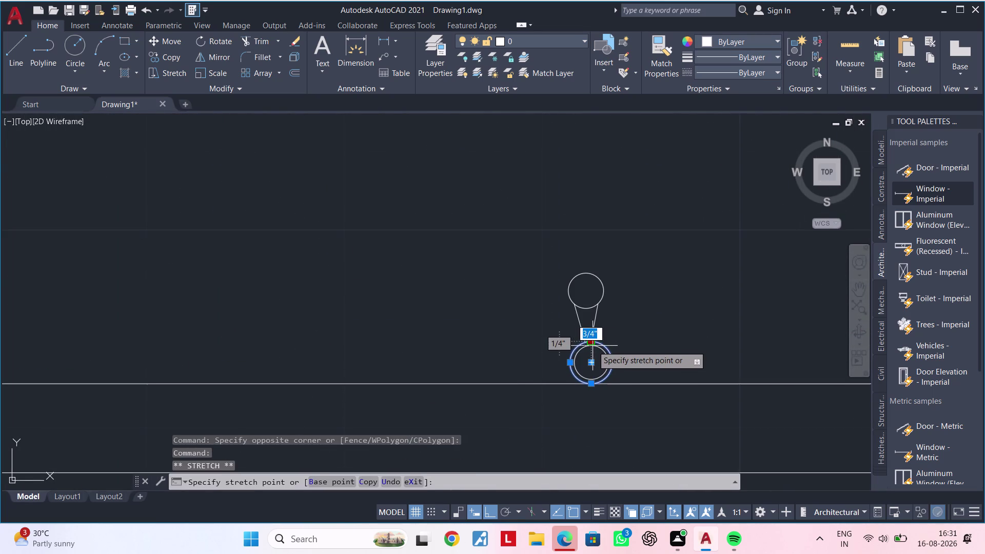
click(592, 347)
key(Escape)
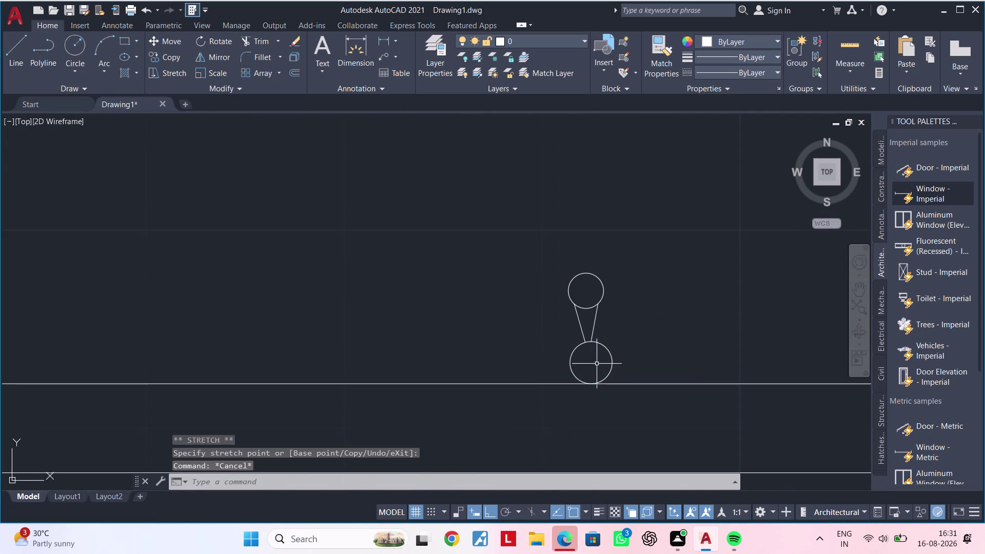
click(597, 345)
click(593, 344)
click(591, 349)
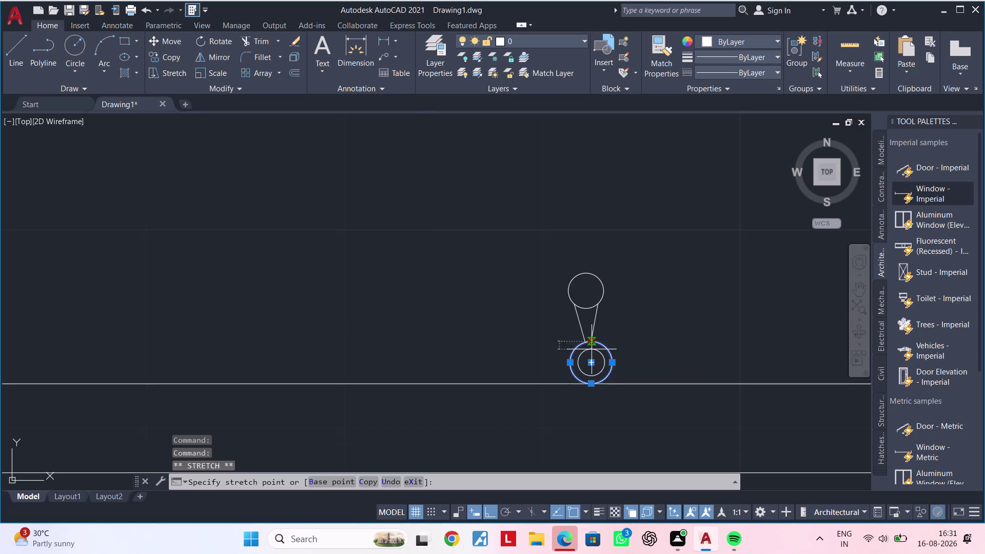
click(593, 342)
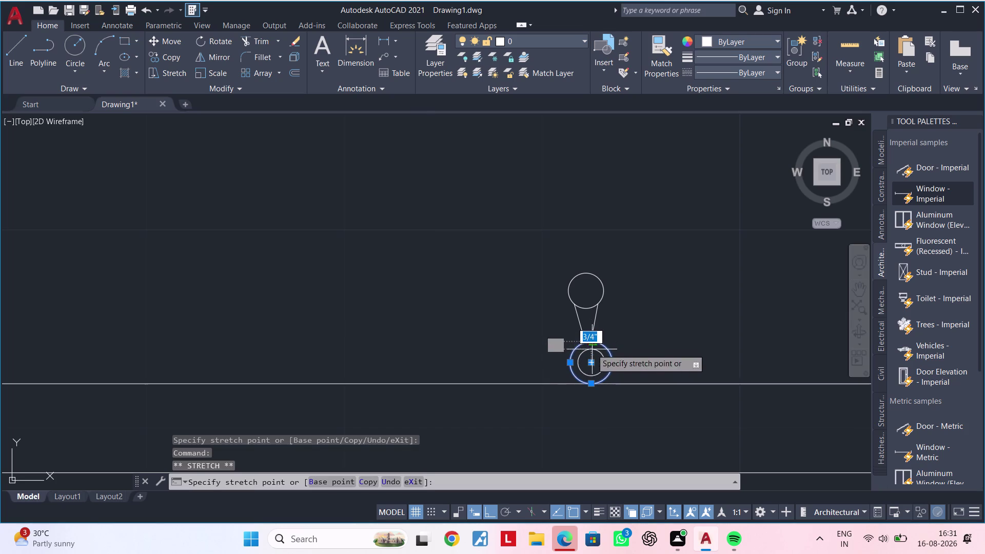
click(592, 348)
scroll(down, 3)
middle_drag(608, 348, 572, 356)
key(Escape)
key(Escape)
scroll(up, 3)
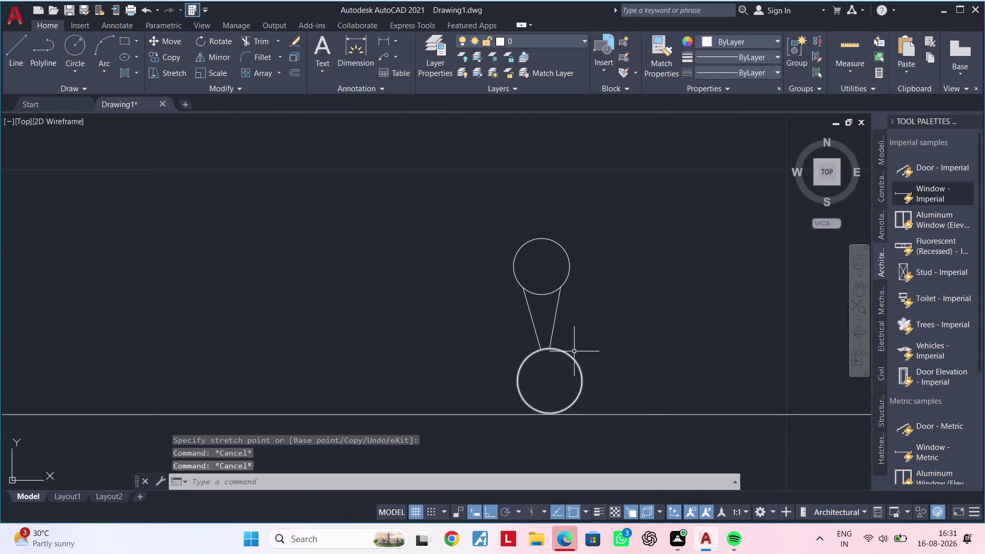
scroll(up, 3)
scroll(down, 3)
scroll(up, 3)
key(e)
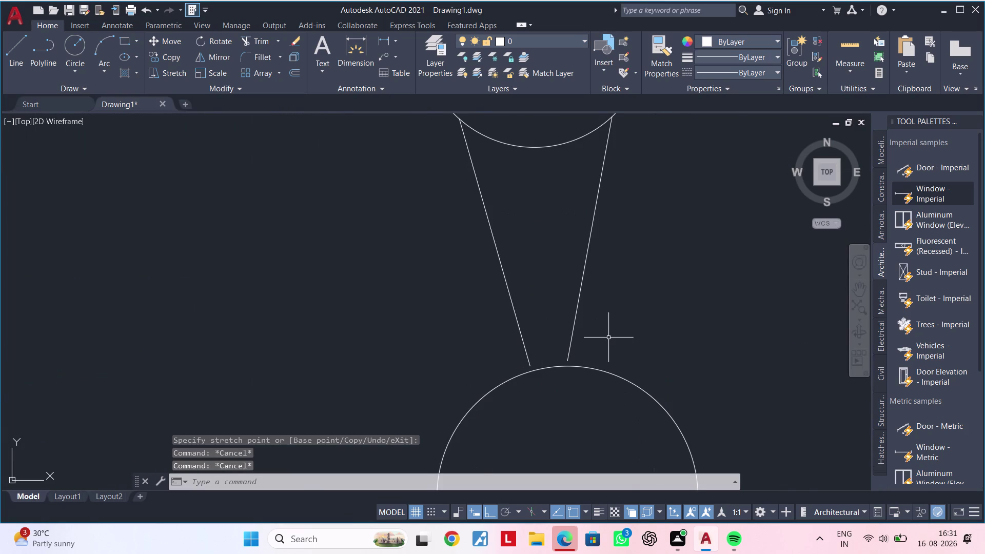
text(x)
key(space)
drag(607, 323, 516, 334)
key(Escape)
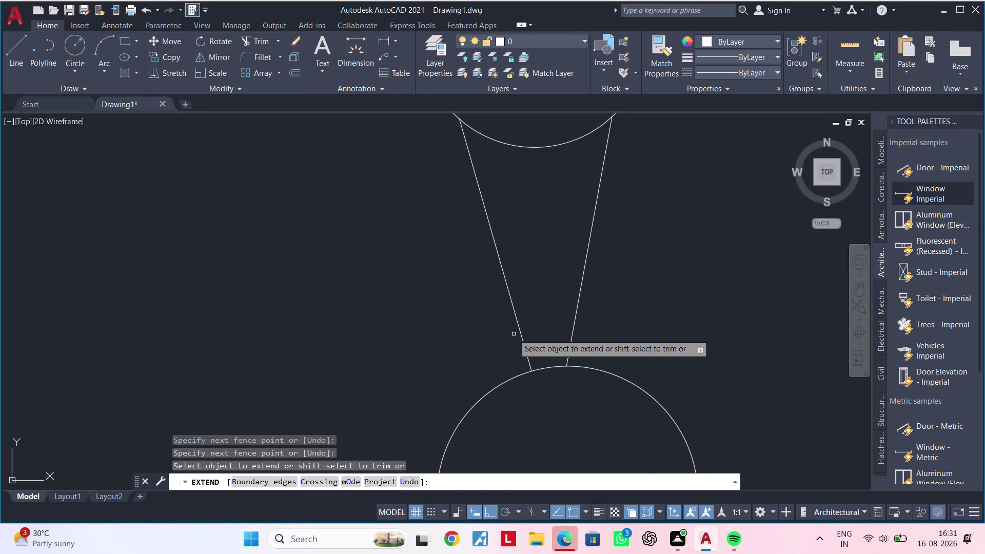
scroll(down, 3)
scroll(down, 3)
middle_drag(639, 302, 540, 370)
scroll(down, 3)
scroll(down, 3)
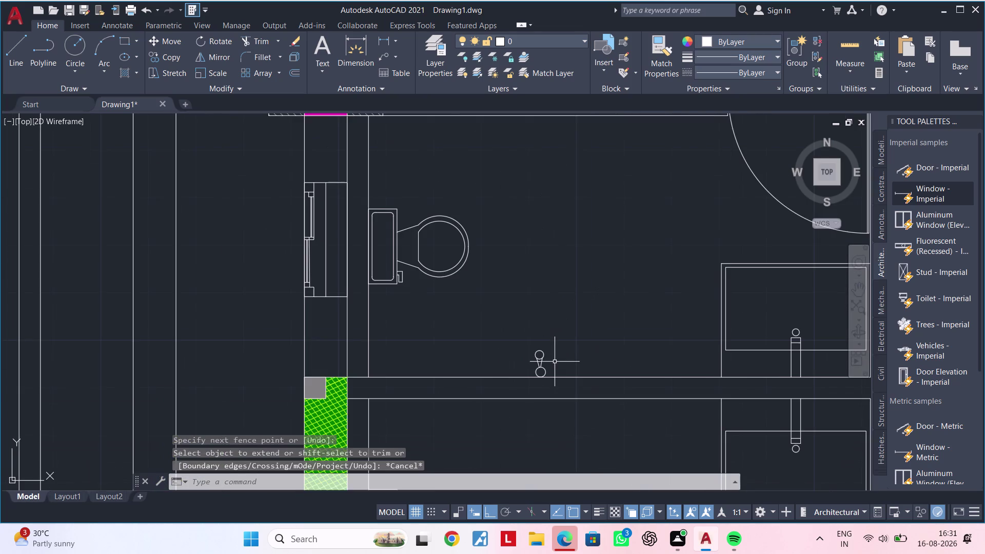
middle_drag(568, 359, 578, 353)
key(Escape)
key(Escape)
key(Escape)
key(Escape)
key(Escape)
key(Escape)
key(Escape)
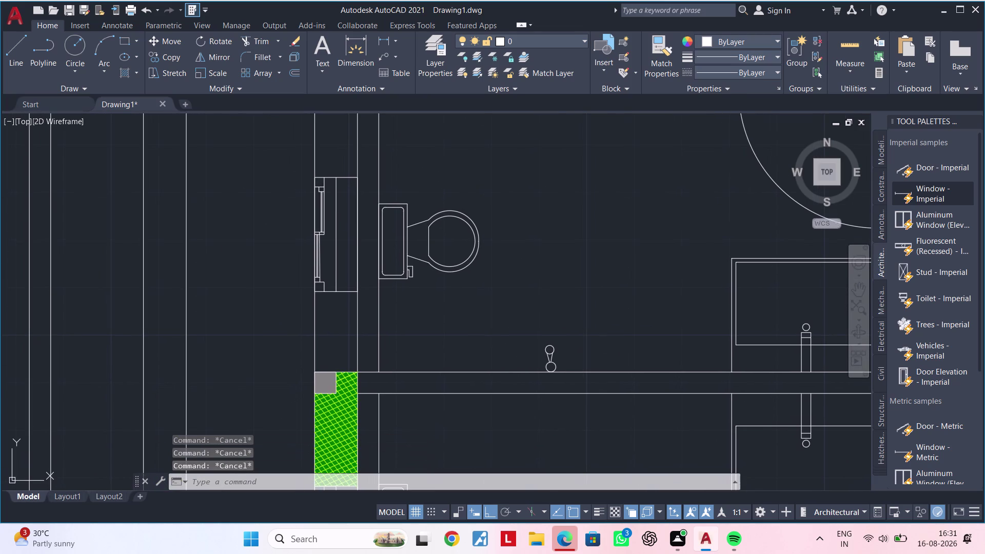
key(Escape)
scroll(up, 3)
scroll(up, 3)
middle_drag(567, 351, 551, 378)
middle_drag(546, 370, 562, 364)
key(Escape)
key(Escape)
key(Escape)
text(c)
key(space)
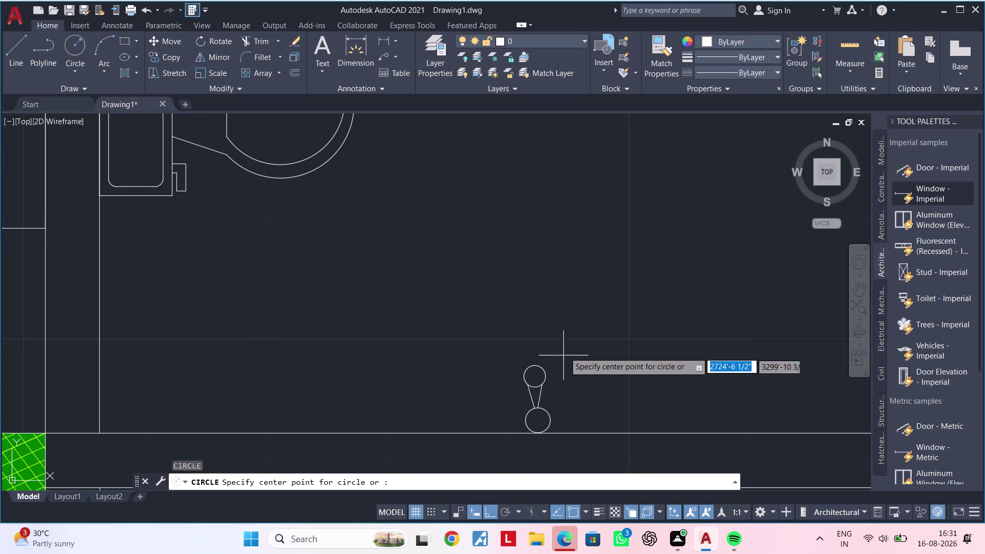
Draw a larger circle by centre and radius above the tap symbol.
click(527, 324)
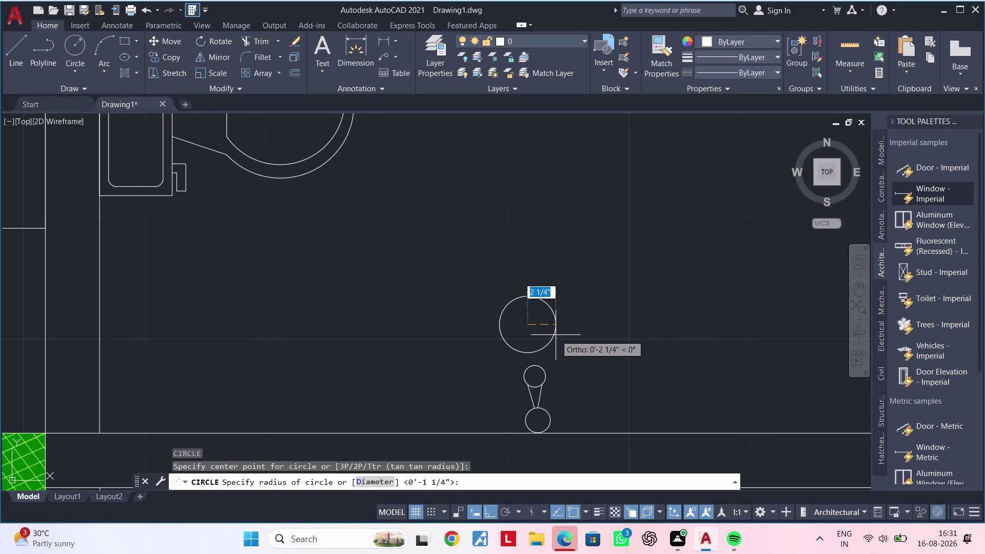
key(Escape)
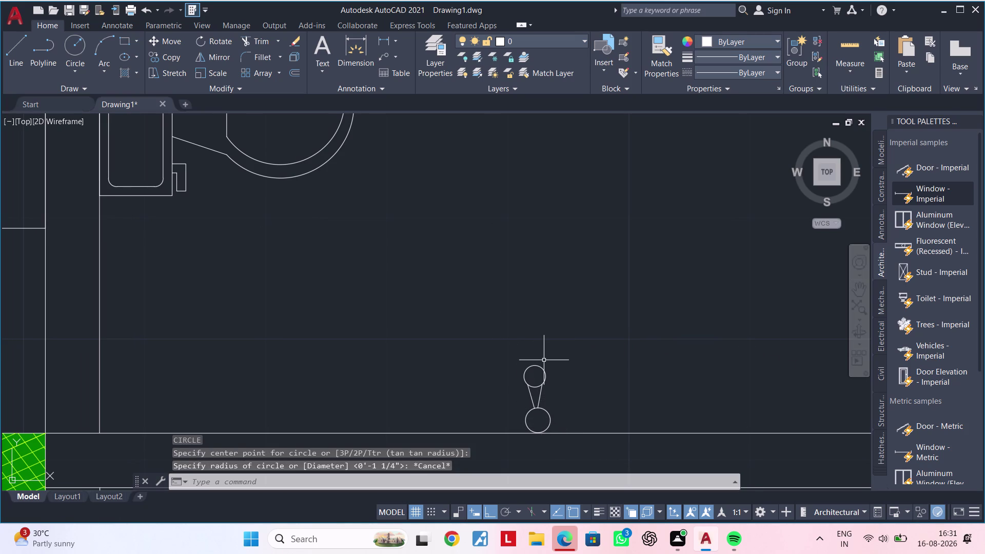
text(c)
key(space)
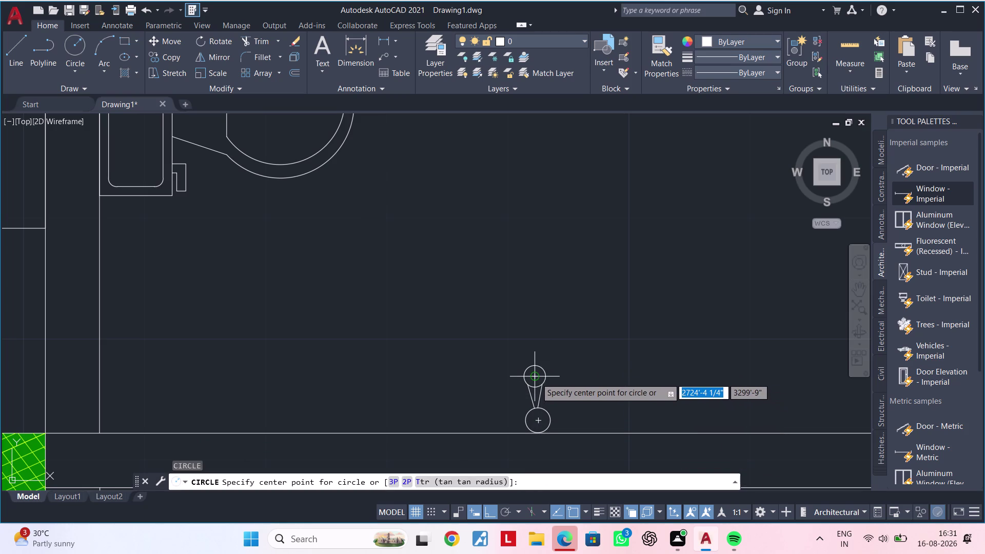
click(535, 341)
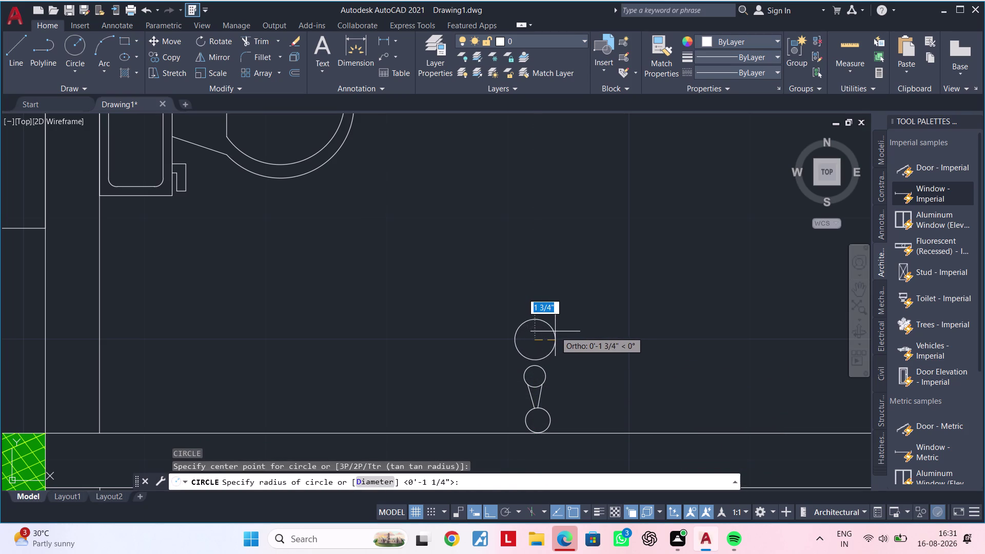
click(551, 331)
key(Escape)
key(Escape)
middle_drag(561, 342, 519, 326)
scroll(up, 3)
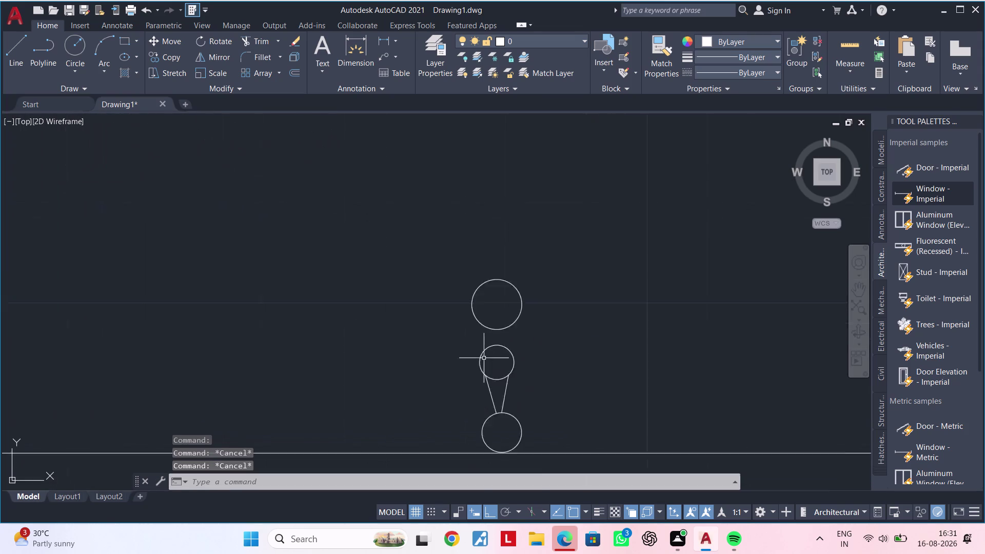
scroll(up, 3)
middle_drag(509, 358, 506, 377)
key(Escape)
key(Escape)
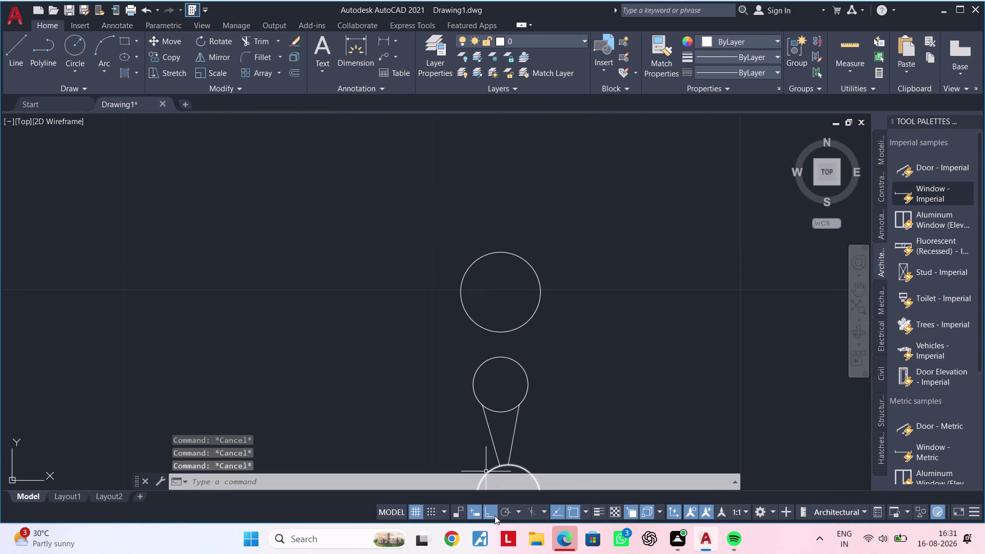
Draw a small circle tangent to the top circle and the symbol's upper circle.
text(c)
key(space)
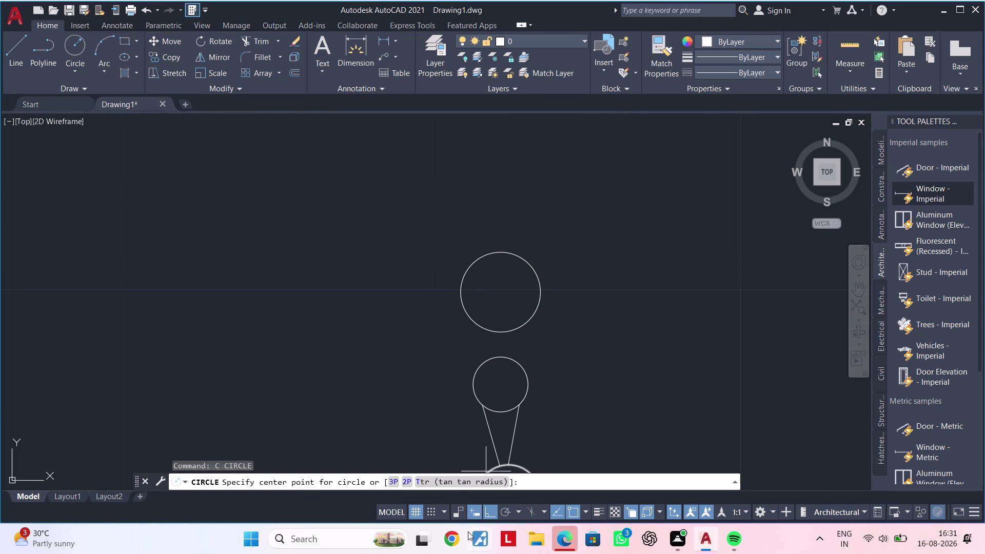
click(445, 480)
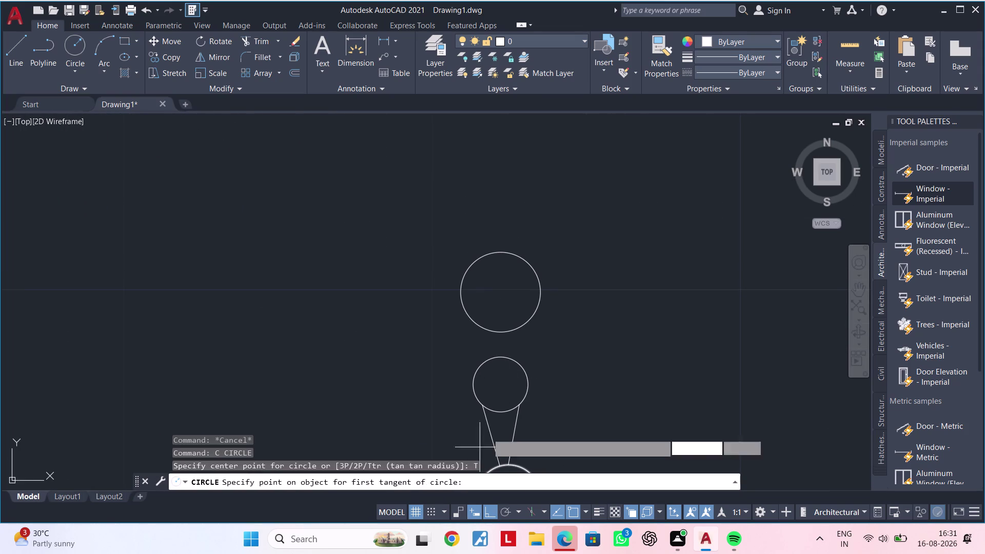
click(489, 361)
click(482, 328)
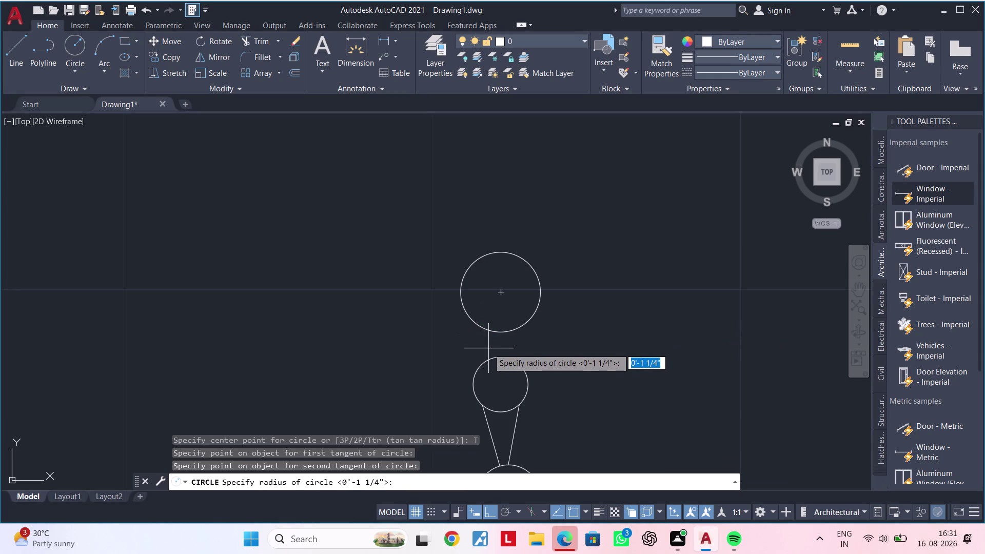
click(487, 358)
click(489, 332)
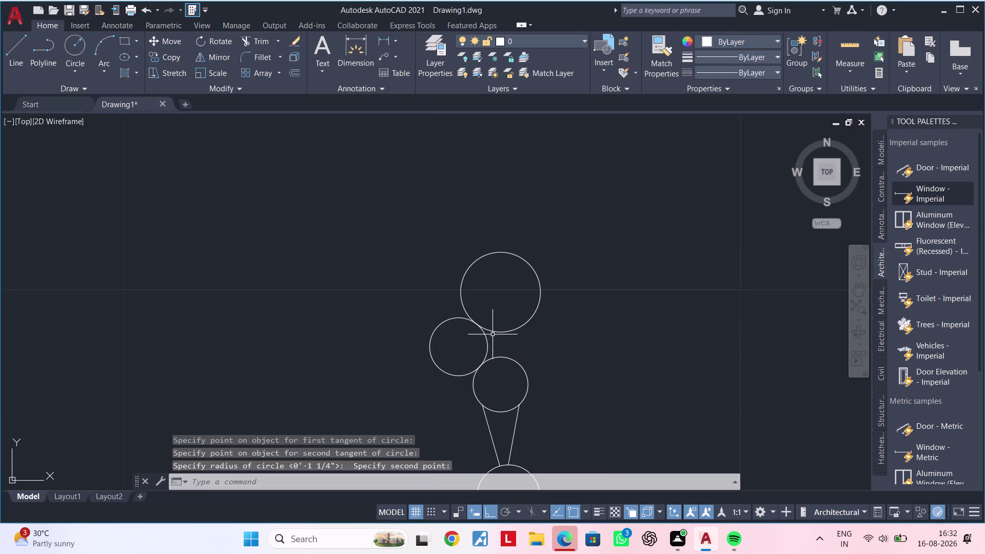
key(space)
key(space)
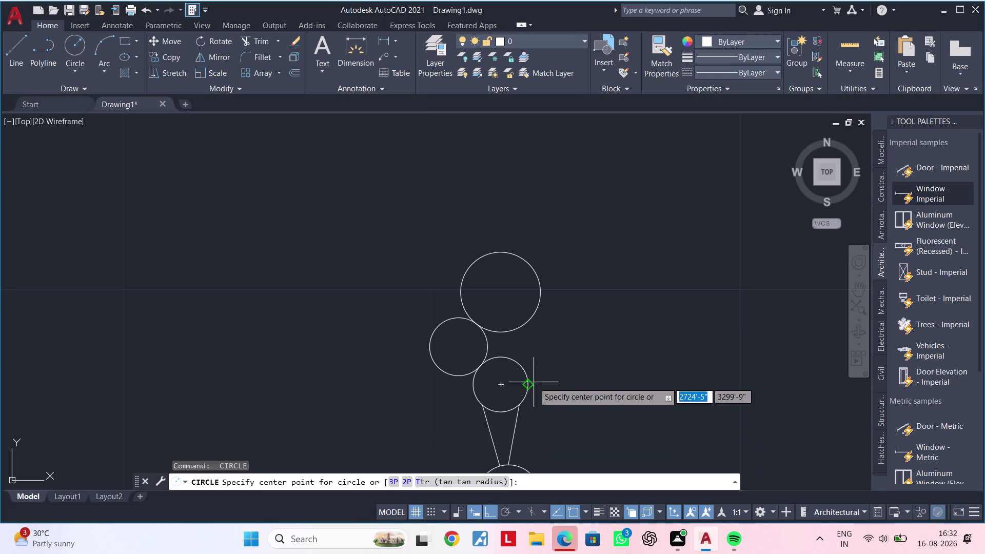
Cancel the circle command and make a first, abandoned attempt at mirroring the left side circle.
key(space)
key(Escape)
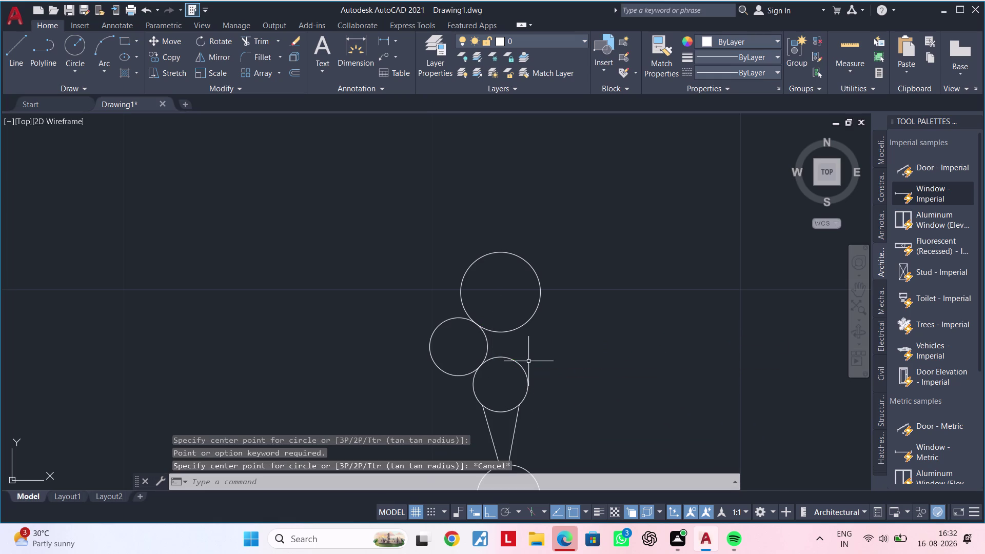
key(Escape)
click(486, 350)
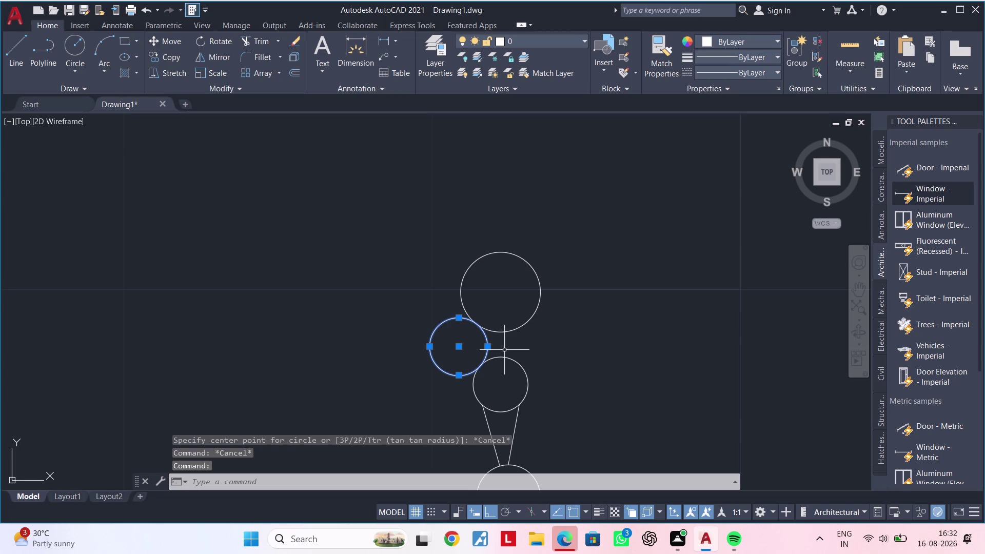
text(mi)
key(space)
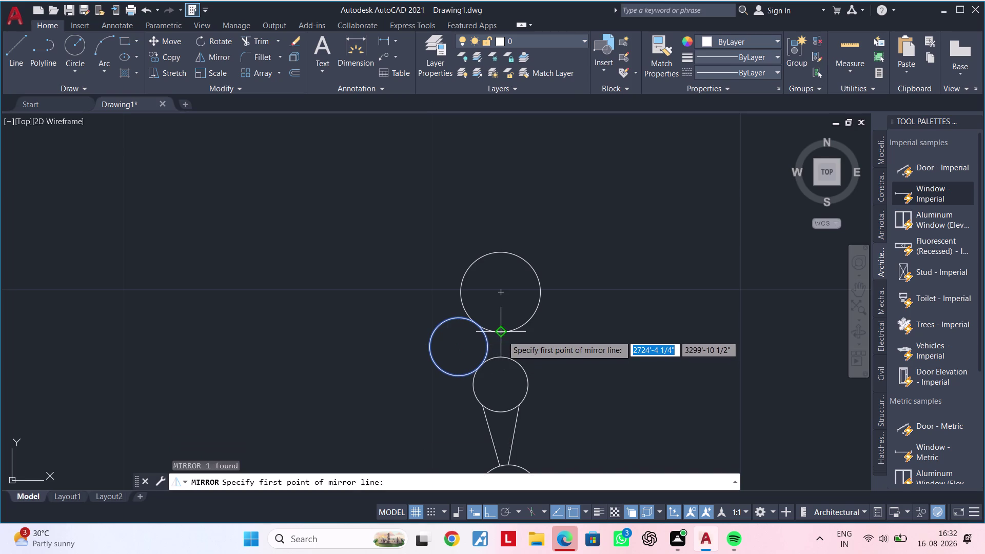
click(502, 335)
click(499, 357)
key(Escape)
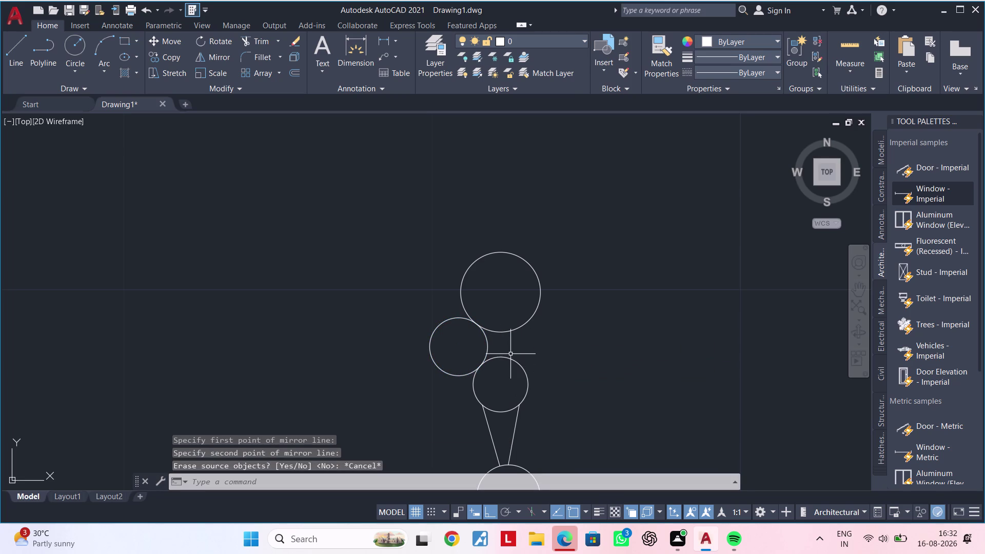
Mirror the left side circle across a vertical line, keeping the original.
click(488, 349)
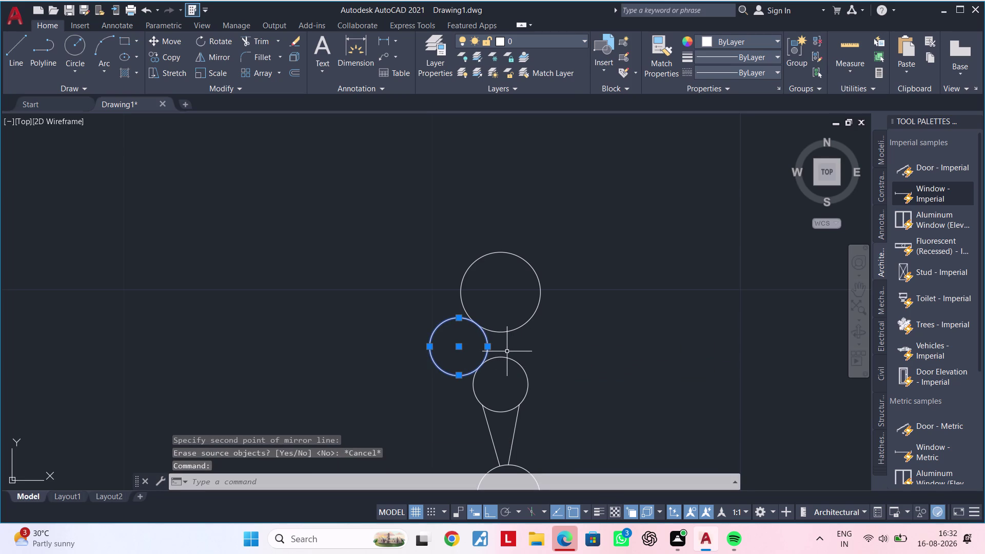
text(mi)
key(space)
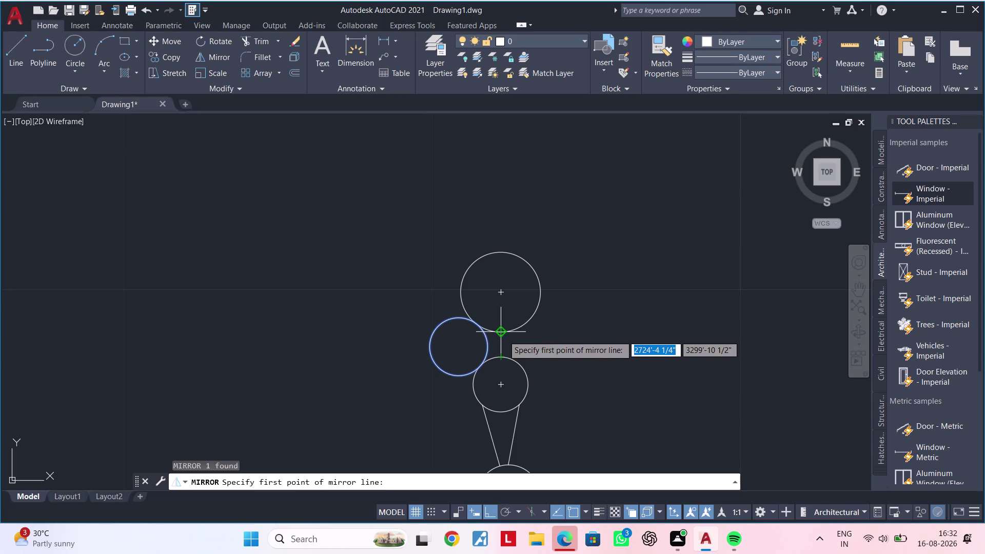
click(503, 335)
click(500, 354)
drag(519, 400, 500, 355)
key(Escape)
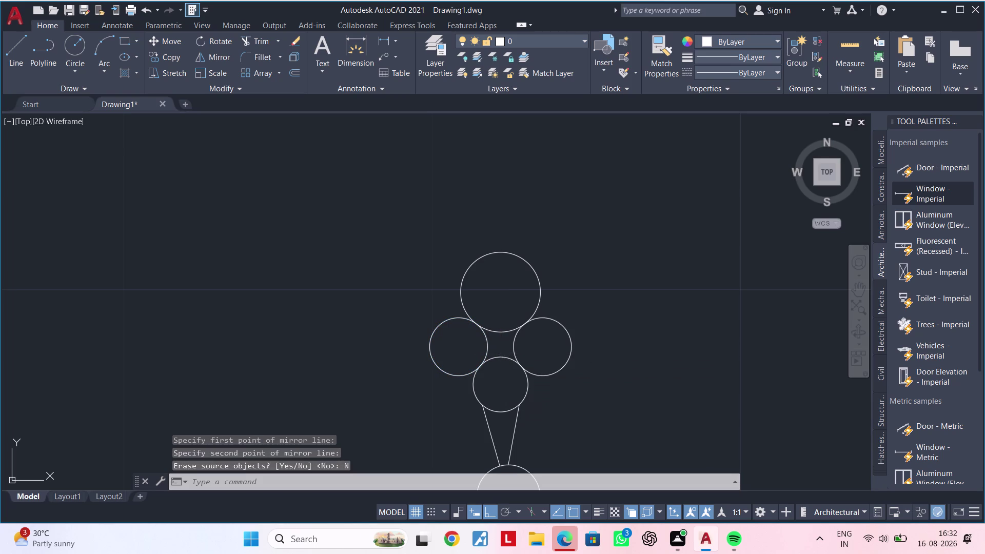
Trim away the outer arcs of the left and right side circles.
text(tr)
key(space)
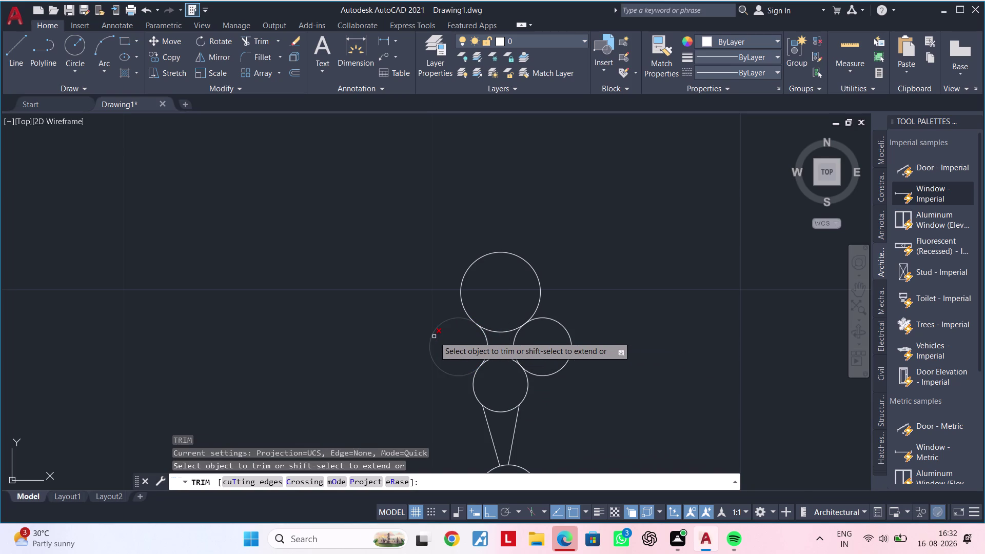
click(434, 336)
click(571, 335)
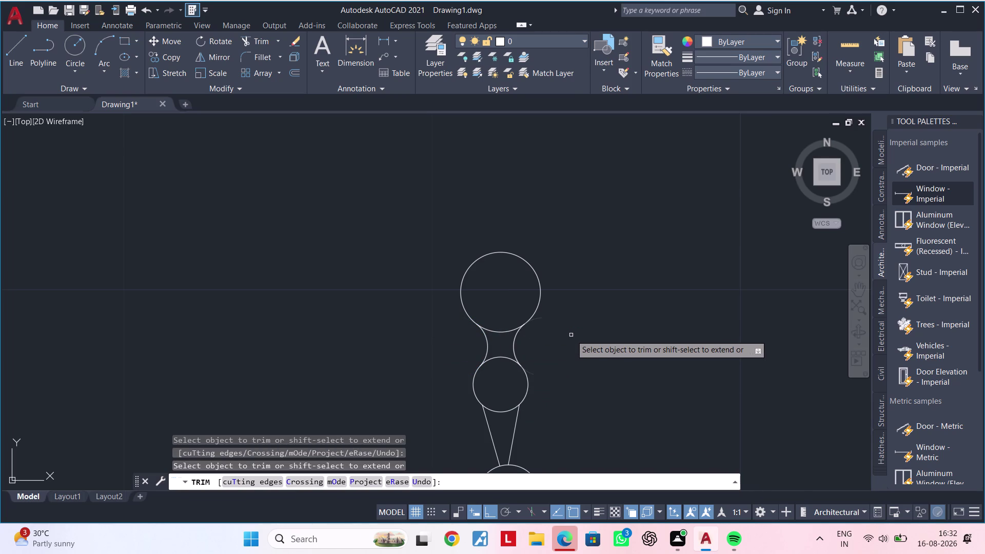
scroll(down, 3)
middle_drag(571, 341, 559, 349)
key(Escape)
drag(587, 303, 580, 308)
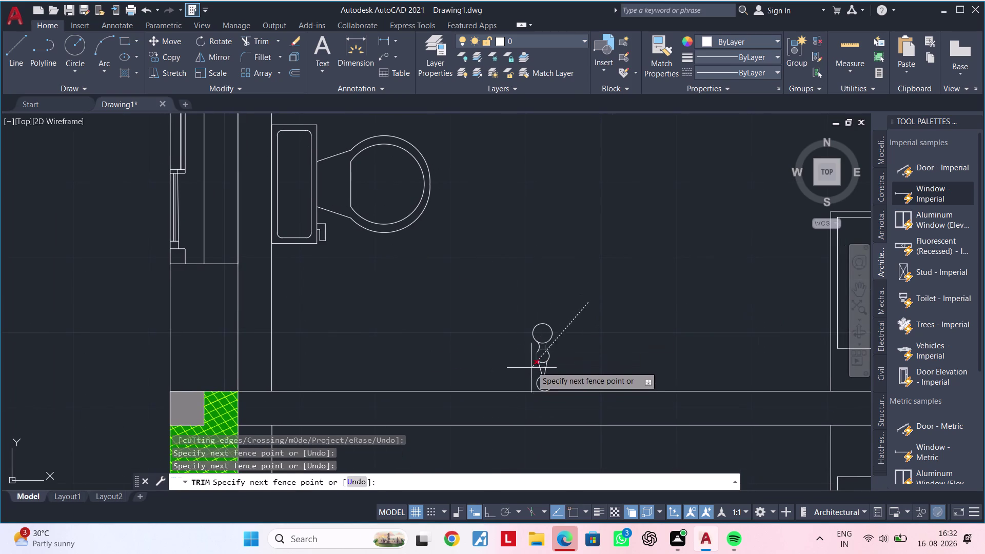
key(Escape)
key(Escape)
Select the fixture symbol's pieces and try joining them with J.
click(578, 312)
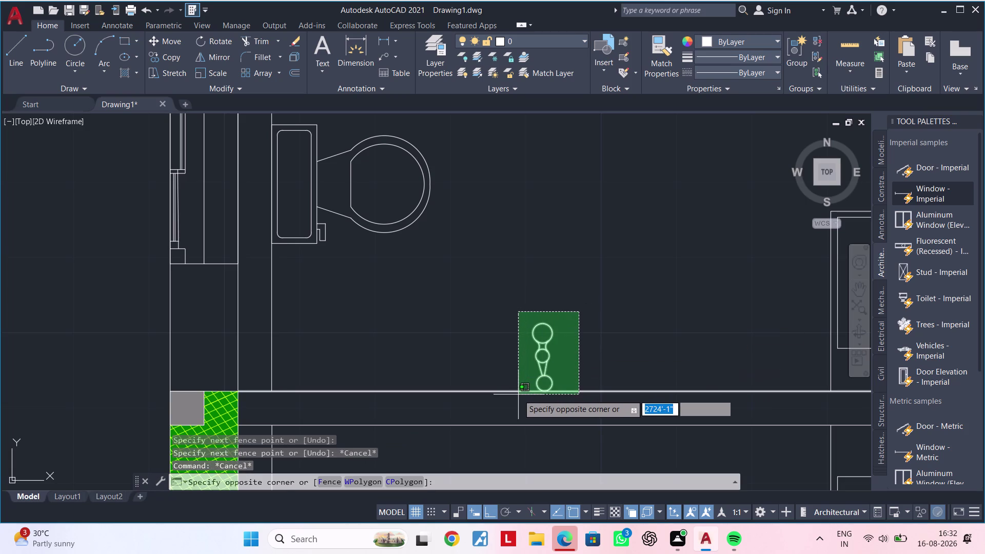
key(Escape)
click(519, 326)
click(569, 402)
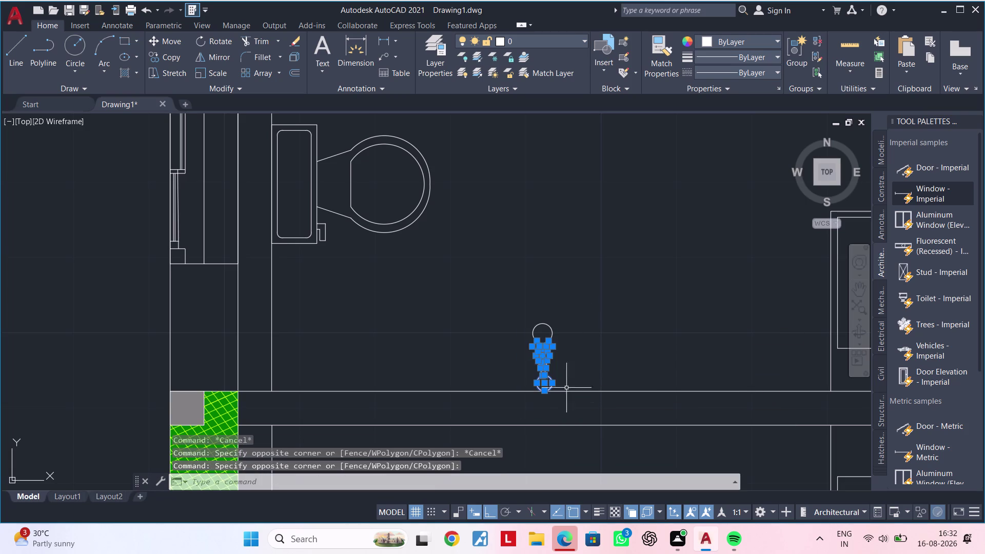
click(518, 314)
key(Escape)
drag(517, 315, 540, 324)
click(509, 311)
click(573, 420)
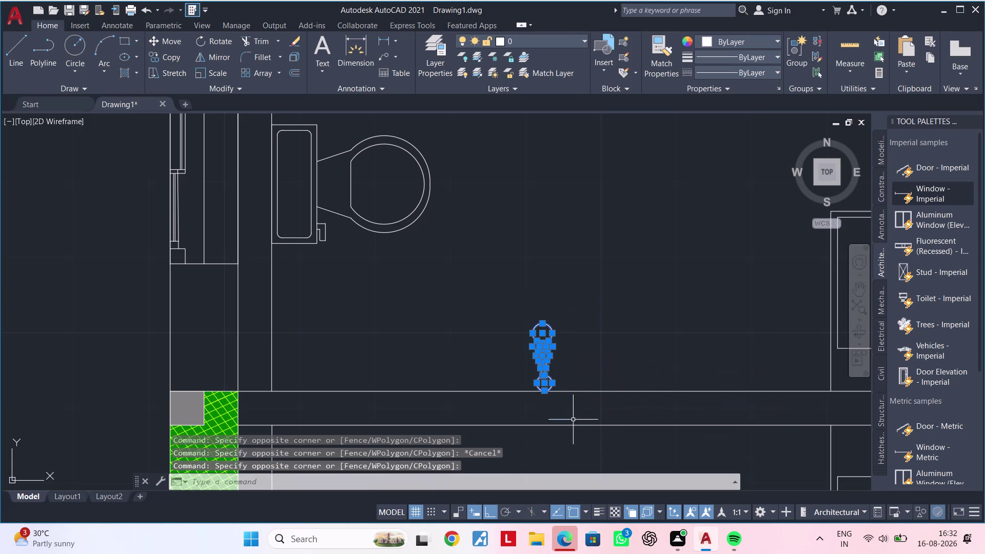
text(j)
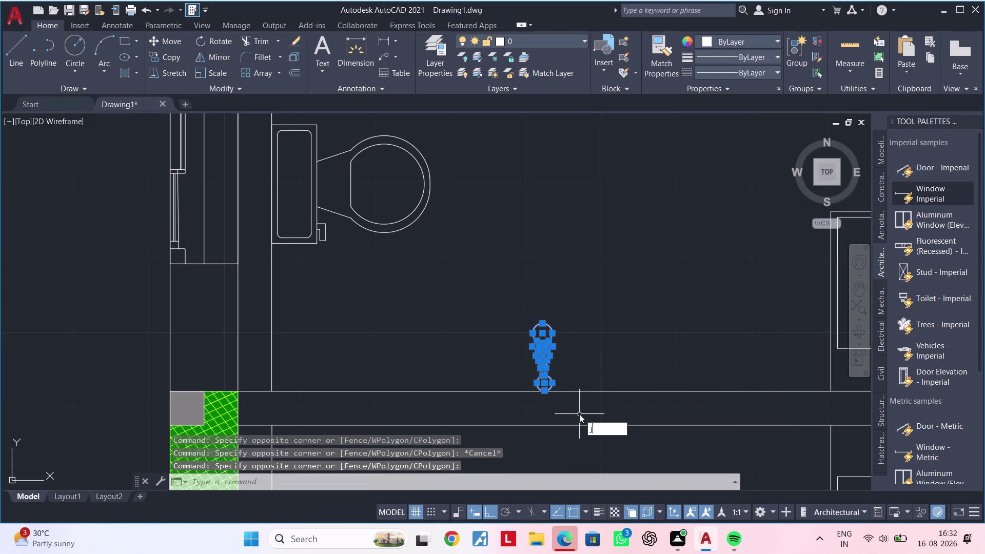
key(space)
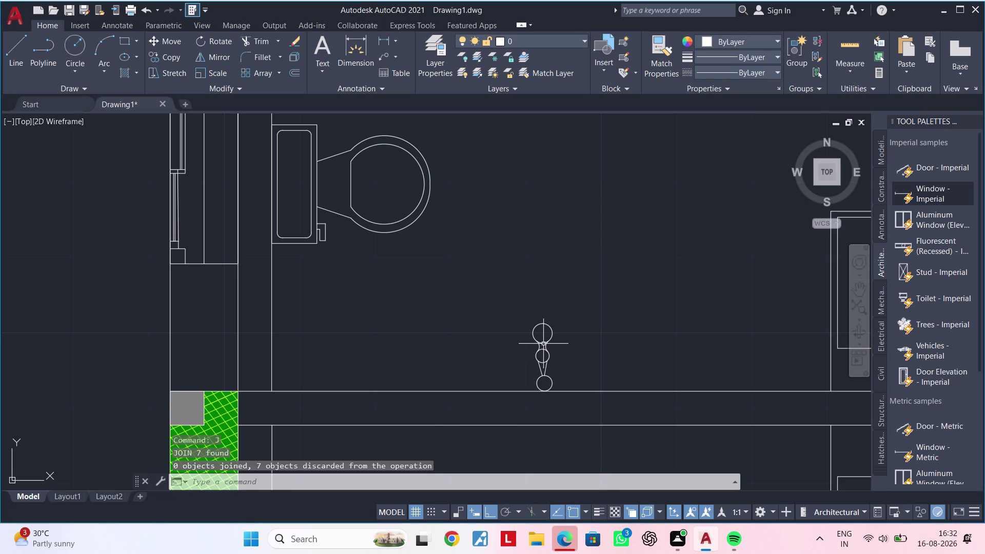
middle_click(542, 345)
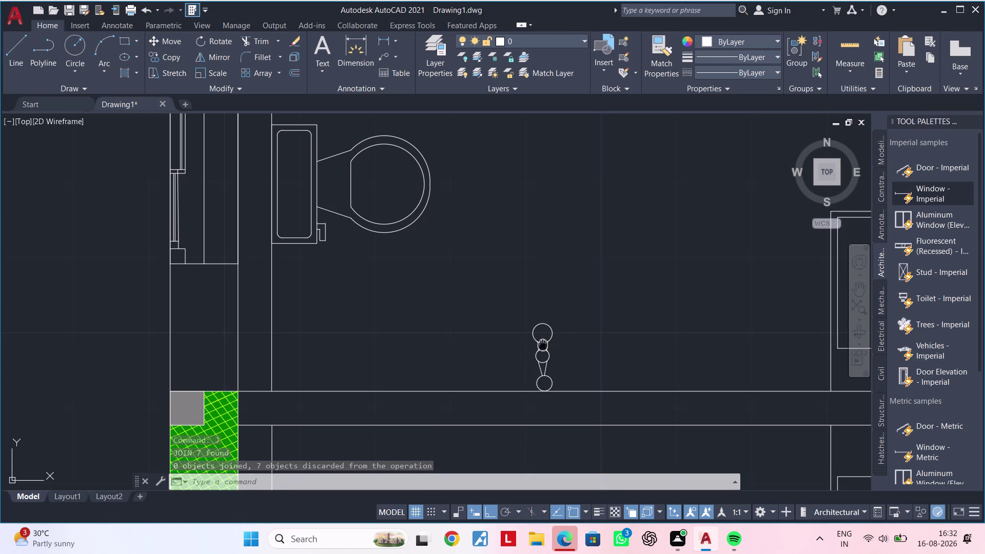
Mirror the tap symbol across the wall line, keeping the original symbol.
click(530, 295)
click(573, 417)
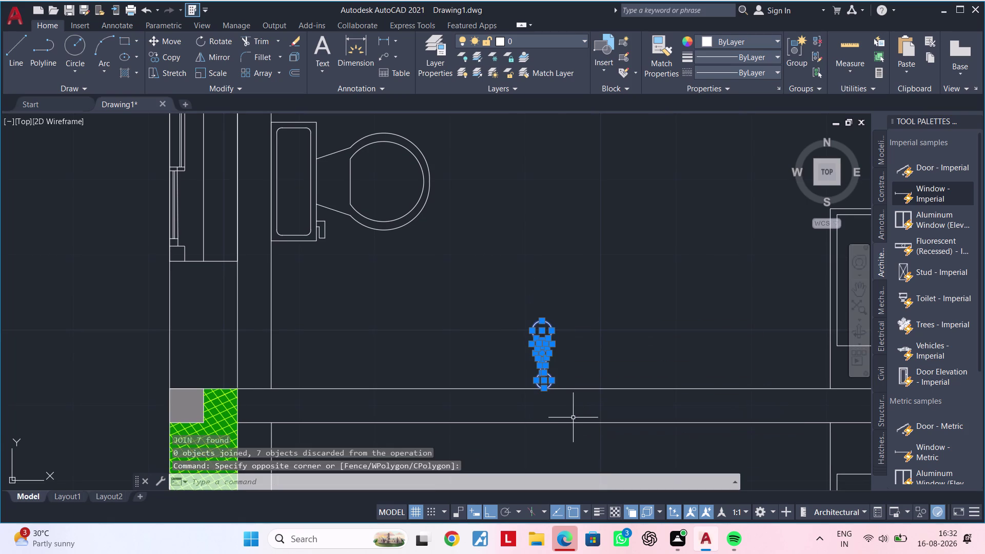
text(mi)
key(space)
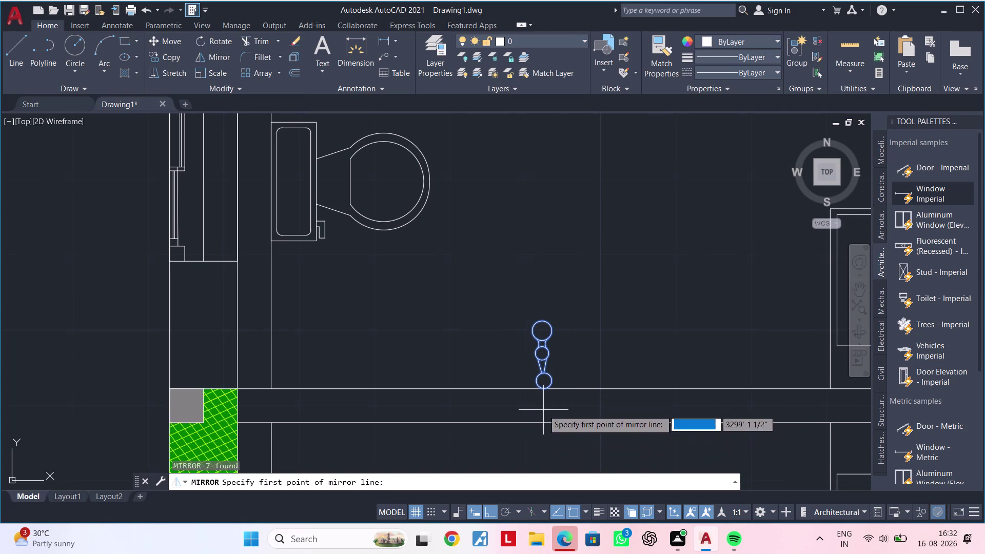
click(238, 408)
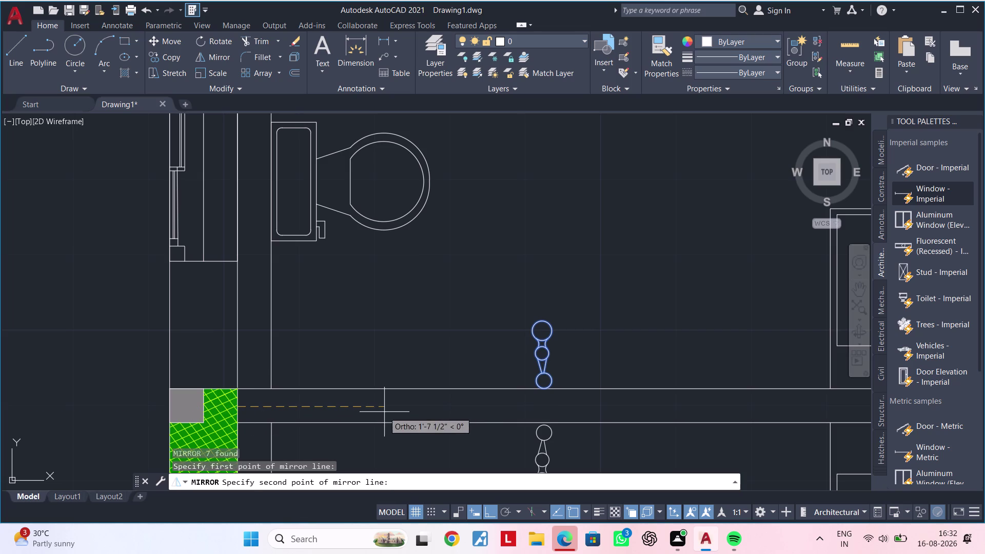
click(582, 406)
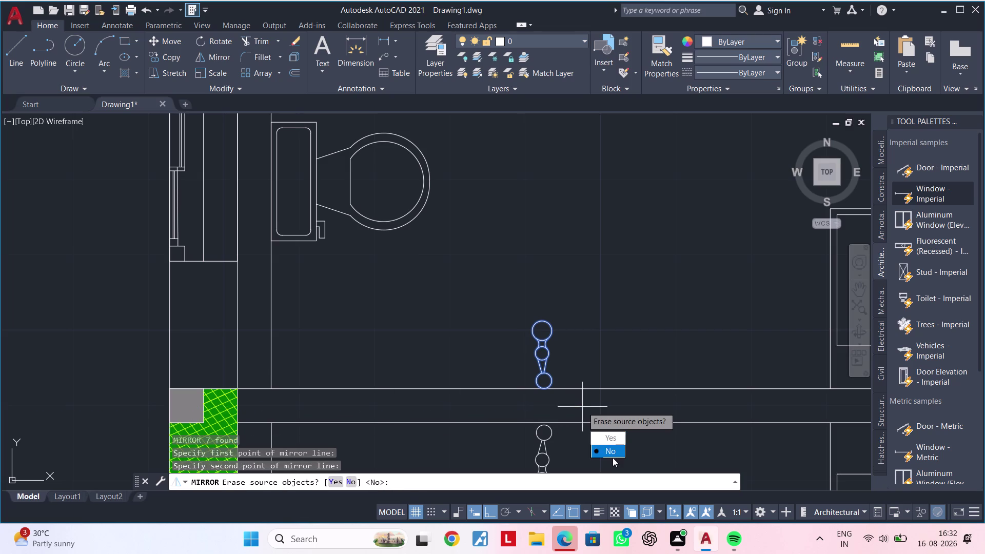
drag(612, 458, 582, 407)
scroll(down, 3)
middle_drag(587, 397, 563, 361)
Pan and zoom to the empty room right of the staircase and green hatched column.
key(Escape)
scroll(down, 3)
middle_drag(565, 383, 456, 381)
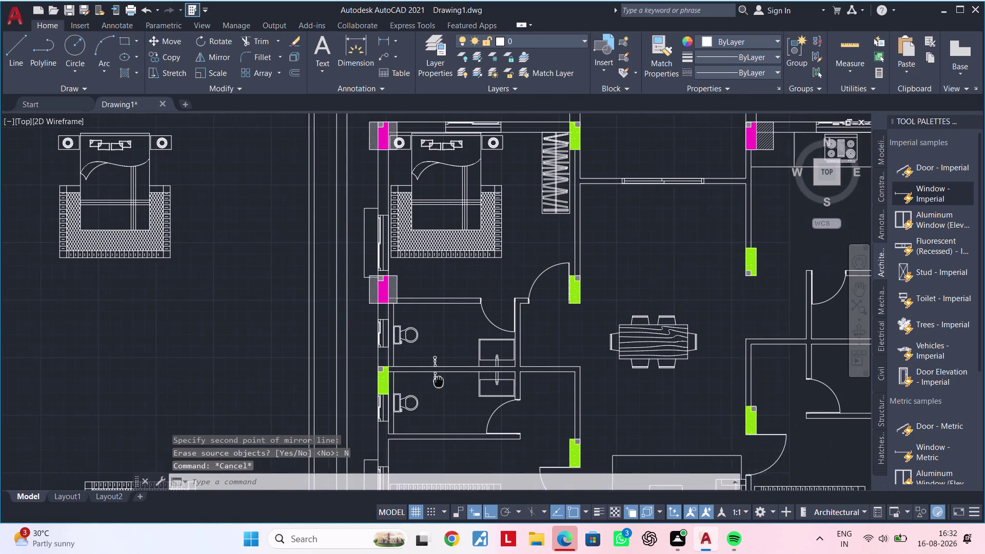
middle_drag(456, 382, 429, 382)
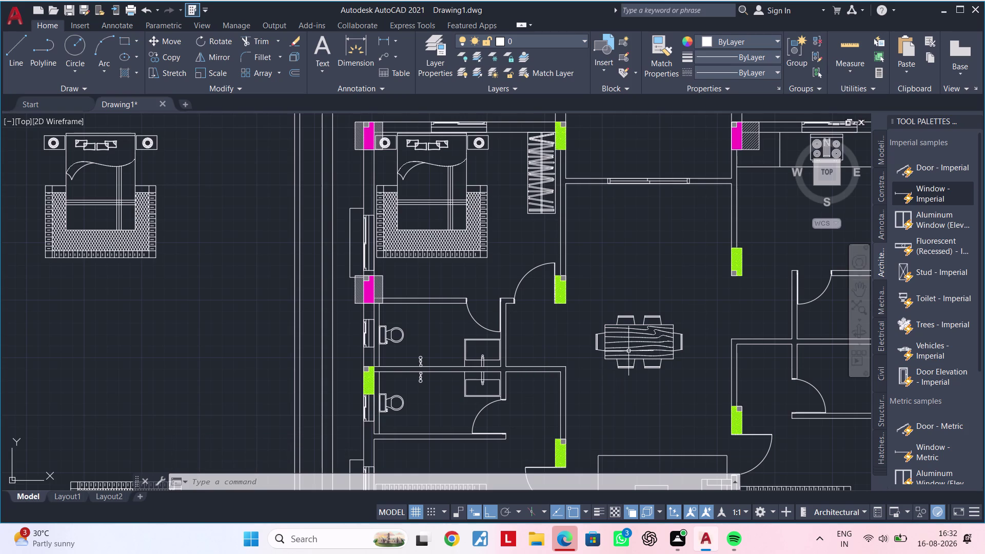
middle_drag(646, 231, 569, 432)
scroll(up, 3)
middle_drag(505, 350, 532, 324)
scroll(up, 3)
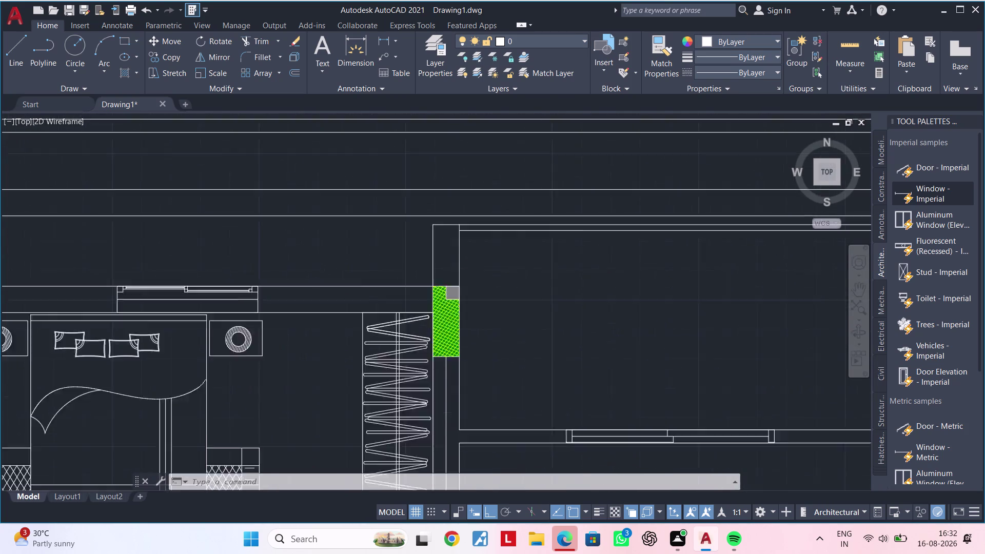
scroll(up, 3)
middle_drag(530, 317, 506, 403)
scroll(down, 3)
middle_drag(508, 365, 451, 322)
key(Escape)
key(Escape)
key(Escape)
key(Escape)
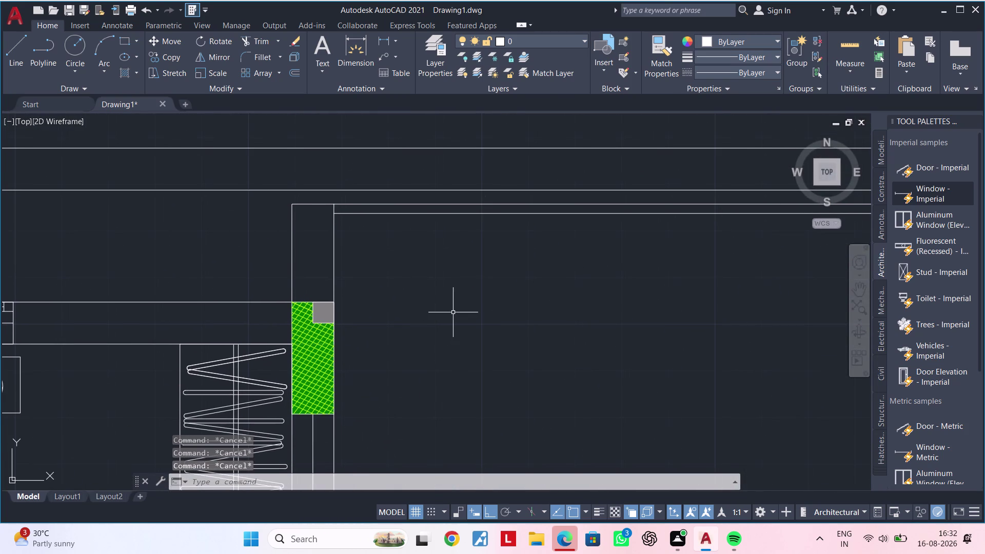
Draw a 2-foot-radius circle in the room, then undo it as too large.
key(c)
key(space)
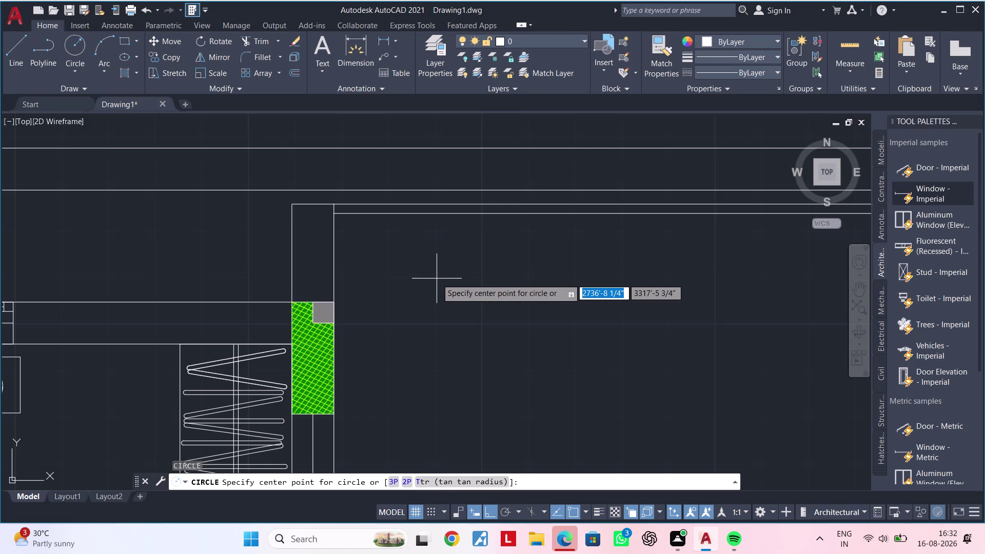
click(411, 273)
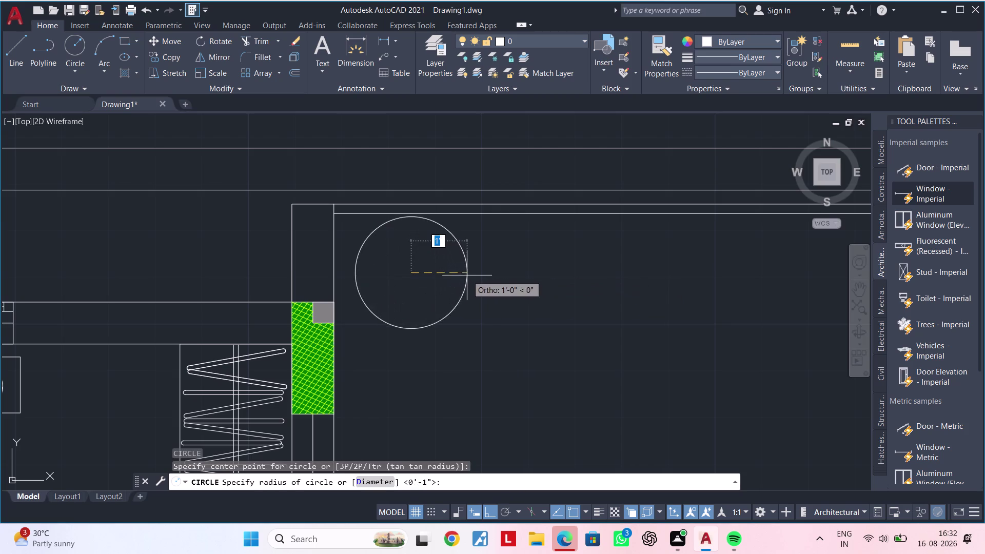
middle_drag(456, 277, 468, 307)
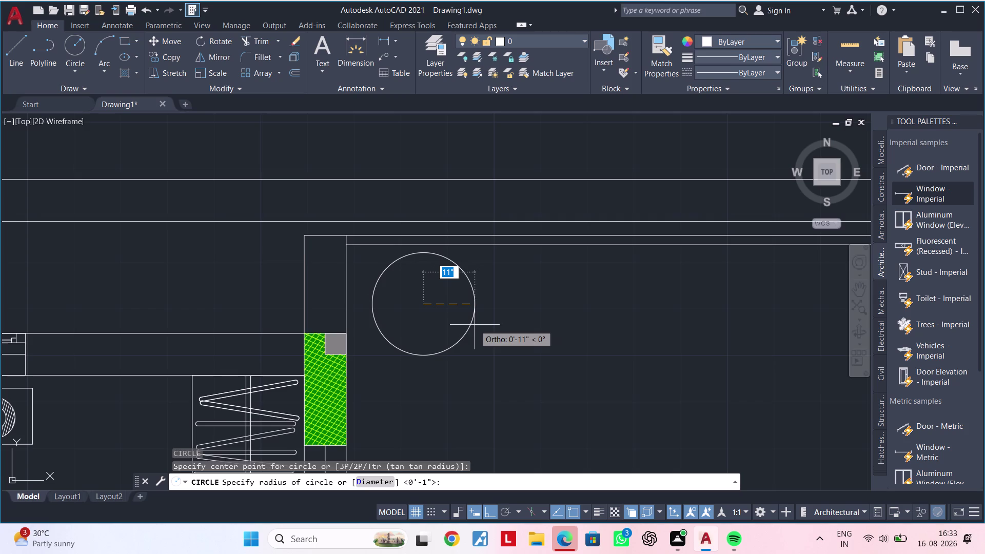
text(2')
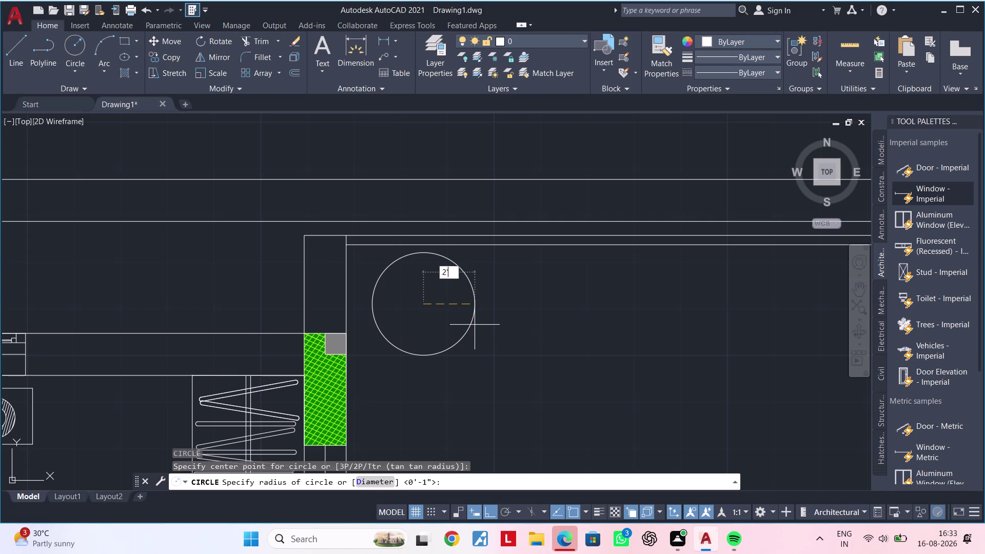
key(Return)
key(ctrl+z)
key(Escape)
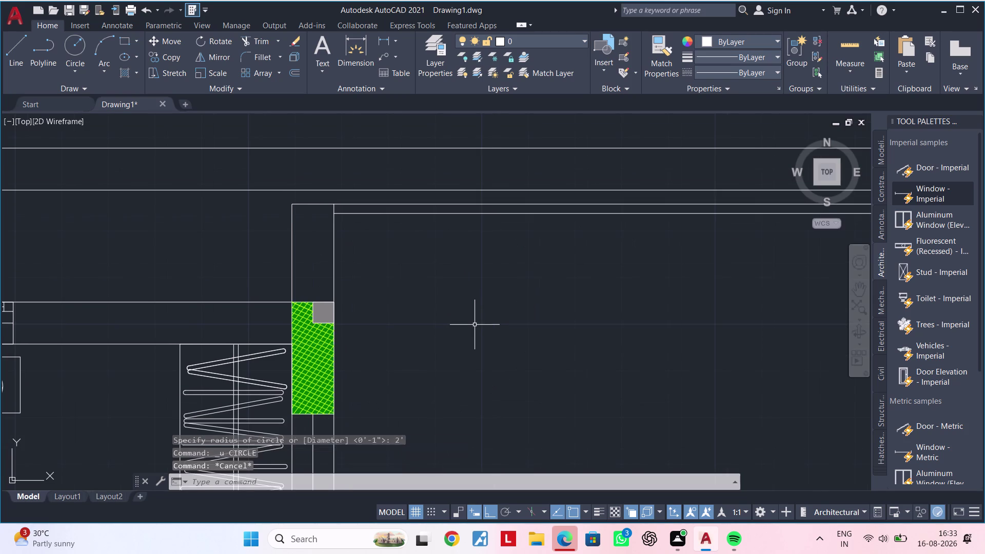
key(Escape)
Draw a circle with a 10" radius in the empty room.
text(c)
key(space)
click(422, 316)
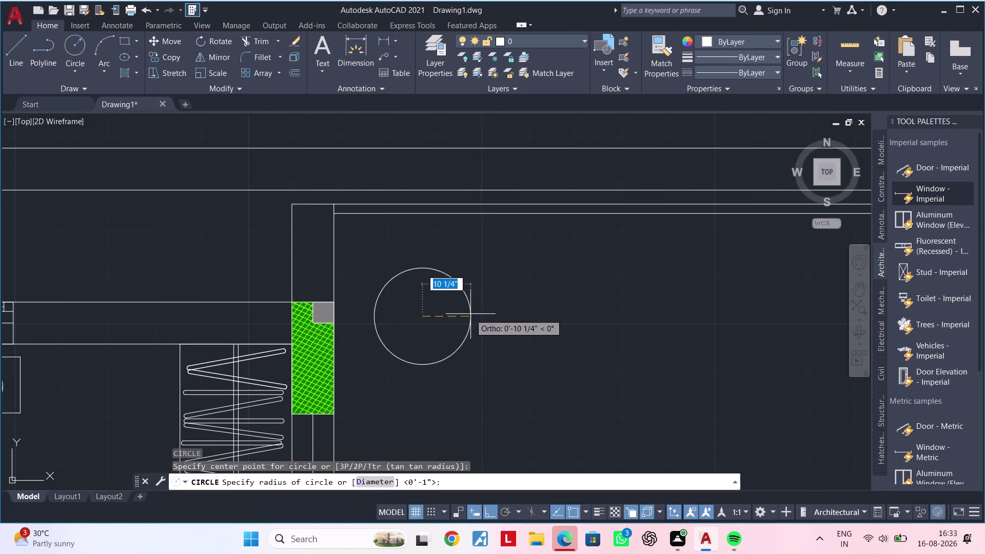
text(10)
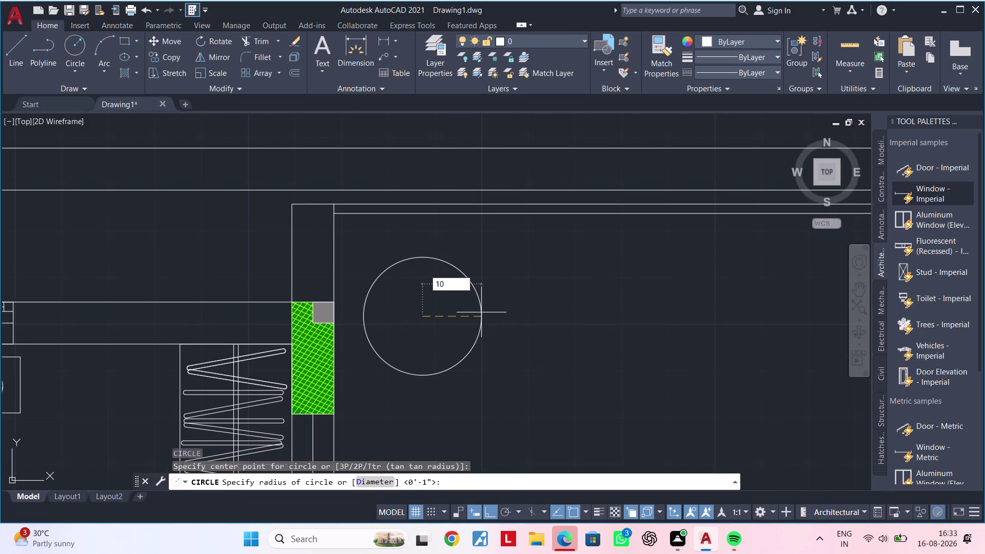
text(")
key(Return)
key(Escape)
Zoom in on the new circle and start a rectangle with REC.
scroll(down, 3)
middle_drag(513, 338, 519, 278)
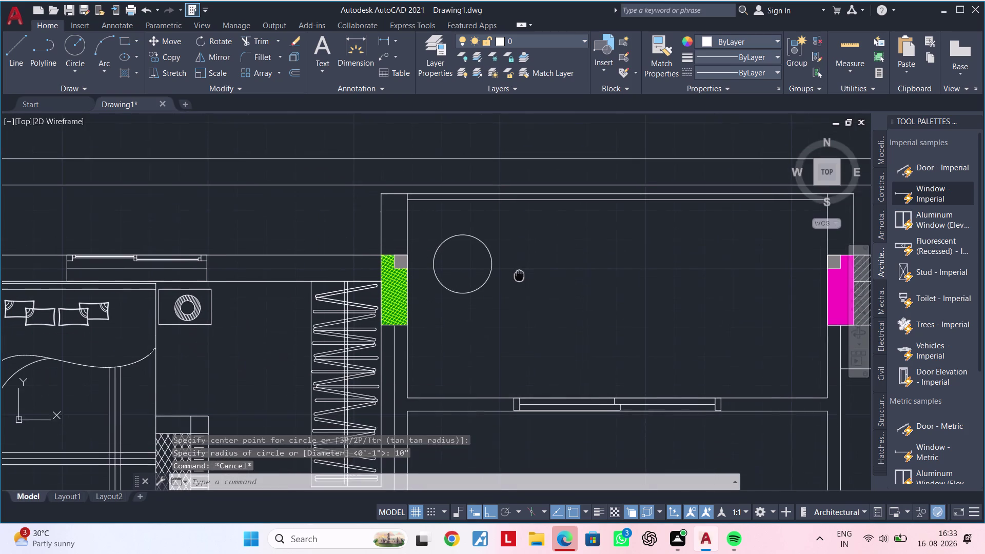
middle_drag(519, 277, 520, 267)
key(Escape)
click(492, 262)
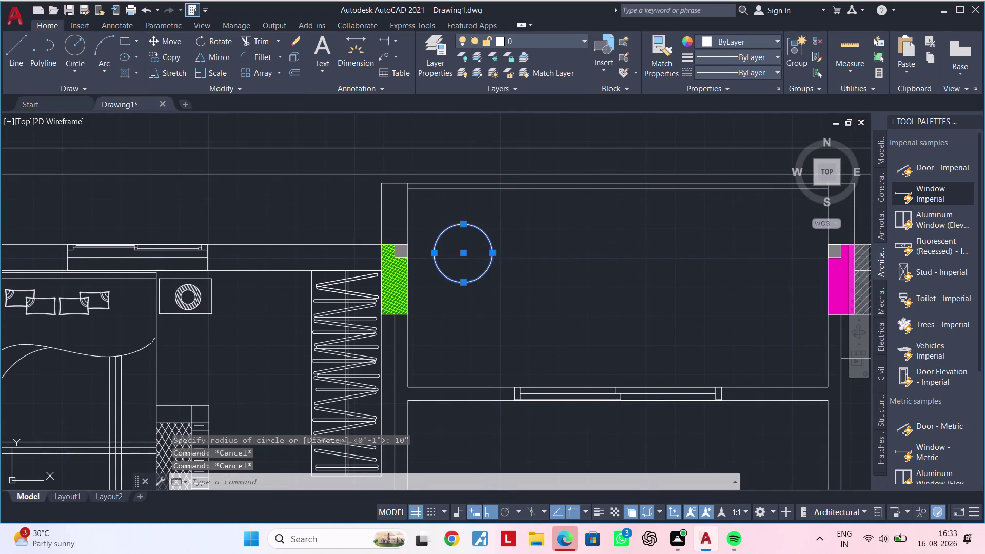
key(Escape)
scroll(up, 3)
middle_drag(466, 268, 496, 264)
key(Escape)
key(Escape)
key(Escape)
key(Escape)
key(Escape)
key(Escape)
key(Escape)
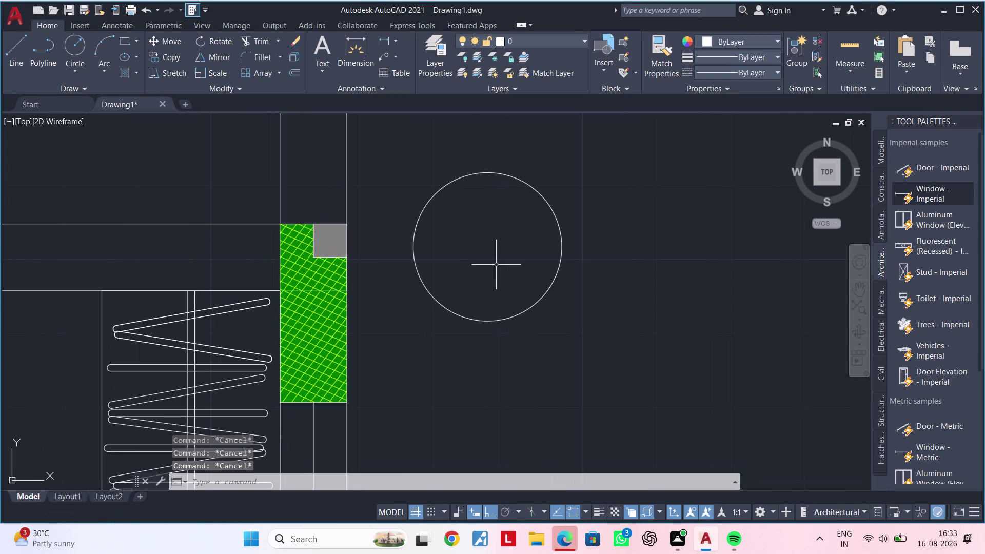
text(rec)
key(space)
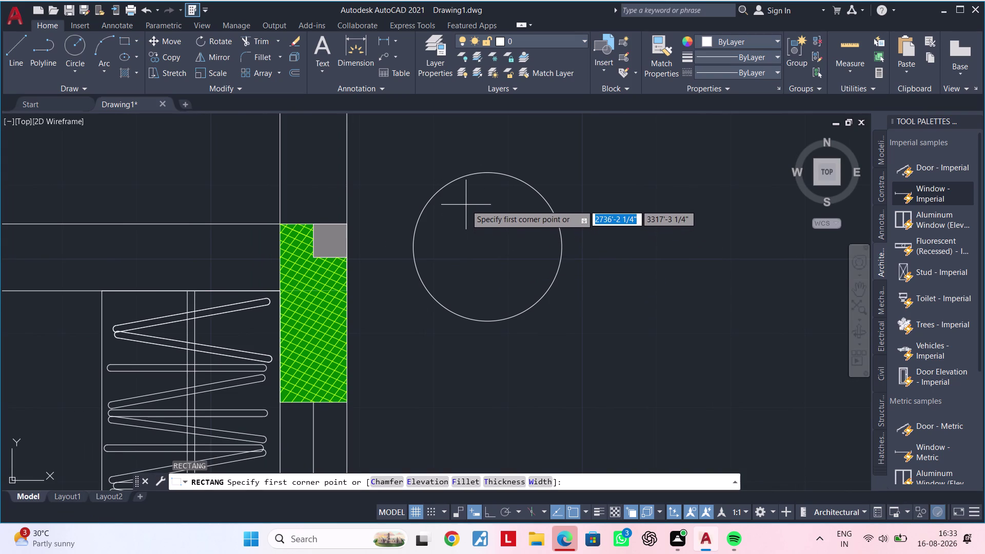
Draw an upright rectangle by two corners inside the circle's upper half, then select it.
click(465, 201)
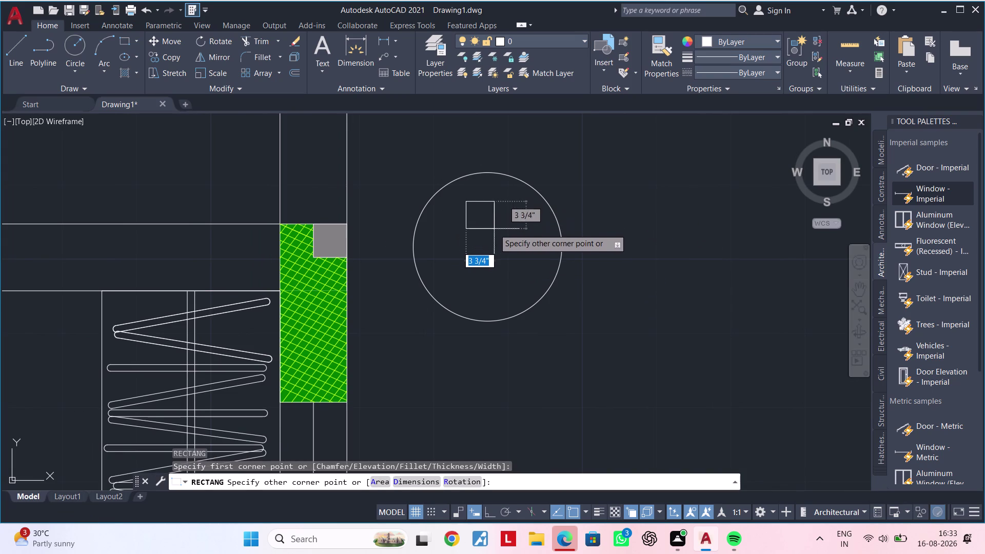
click(508, 259)
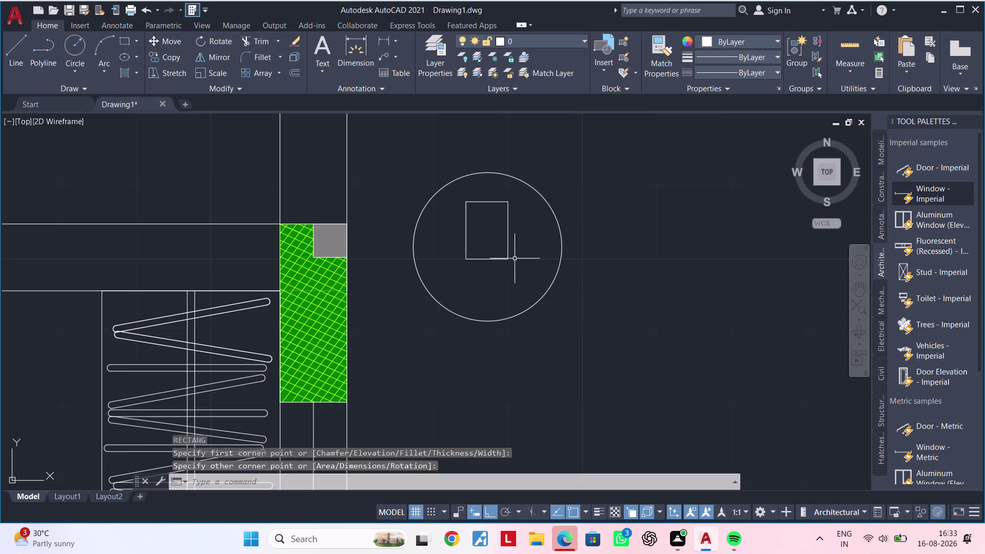
key(Escape)
key(Escape)
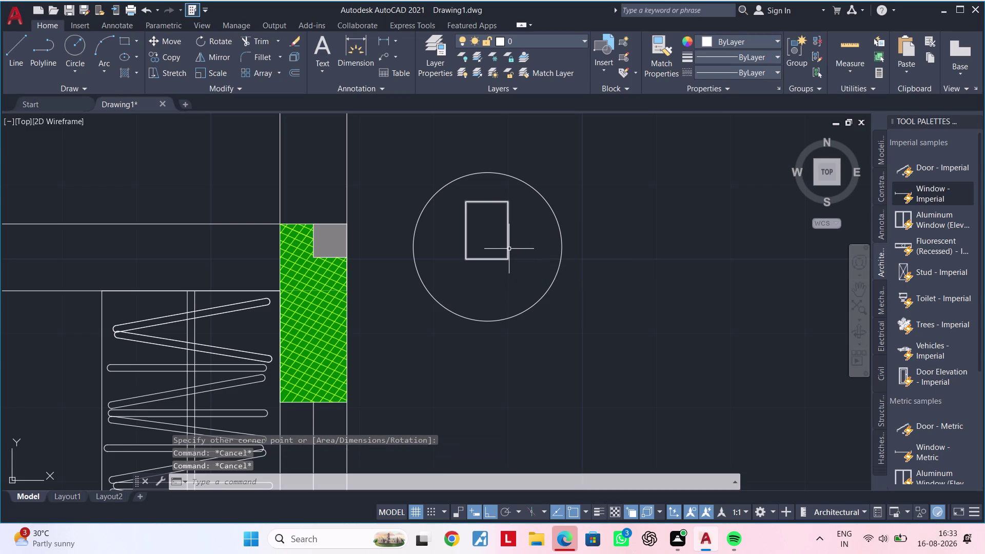
click(509, 248)
Try rotating the rectangle about its corner, then abandon the rotation.
text(ro)
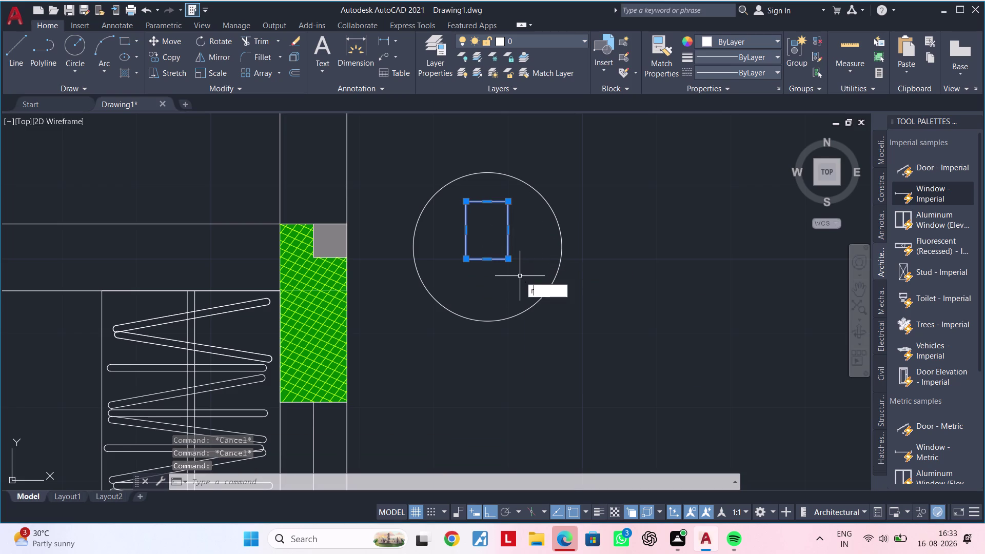
key(space)
click(492, 514)
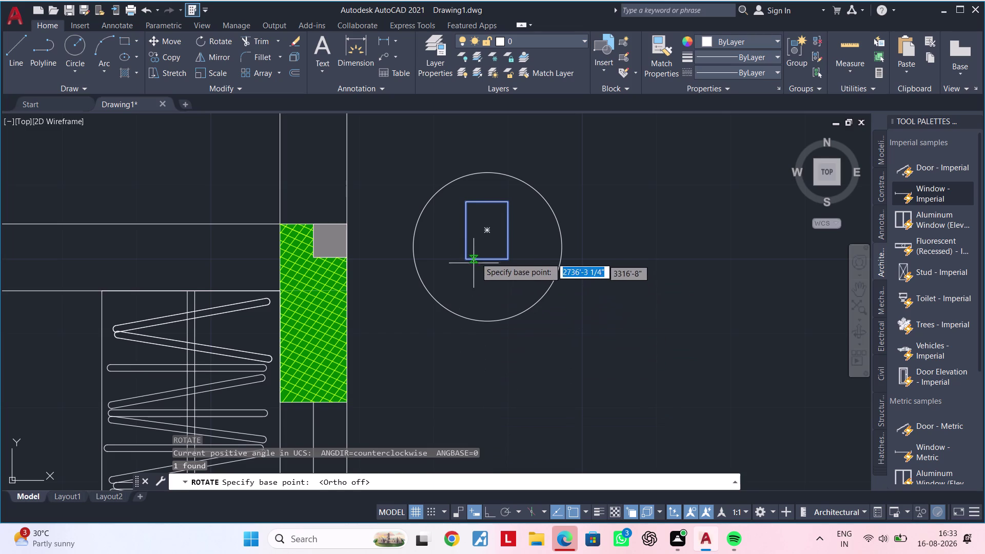
click(470, 261)
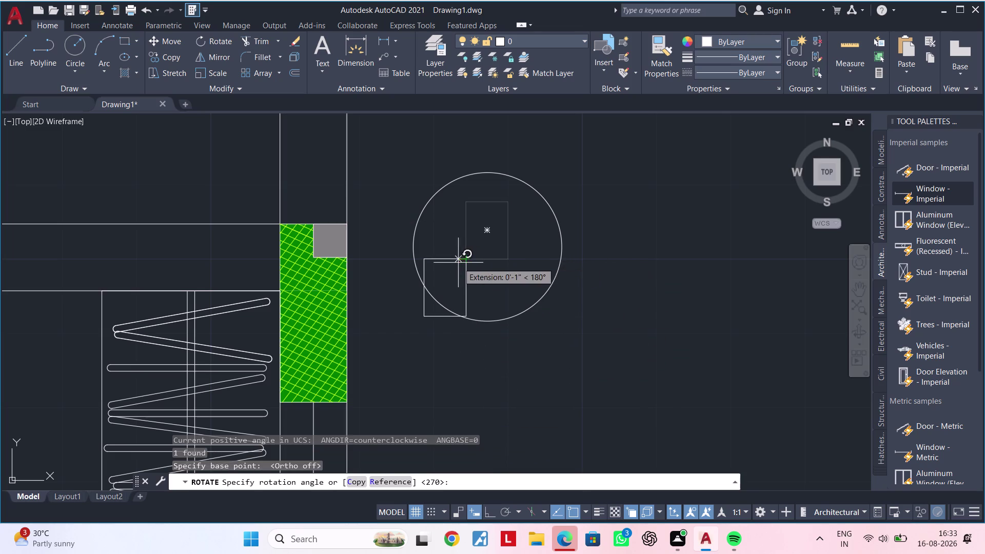
key(Escape)
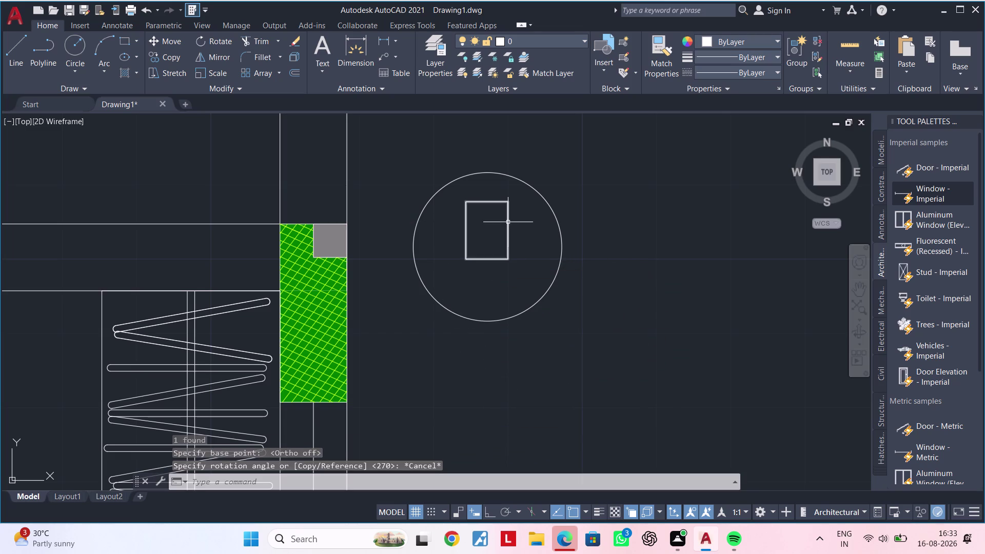
Reselect the rectangle and start rotating it about its centre point.
click(509, 221)
key(r)
key(i)
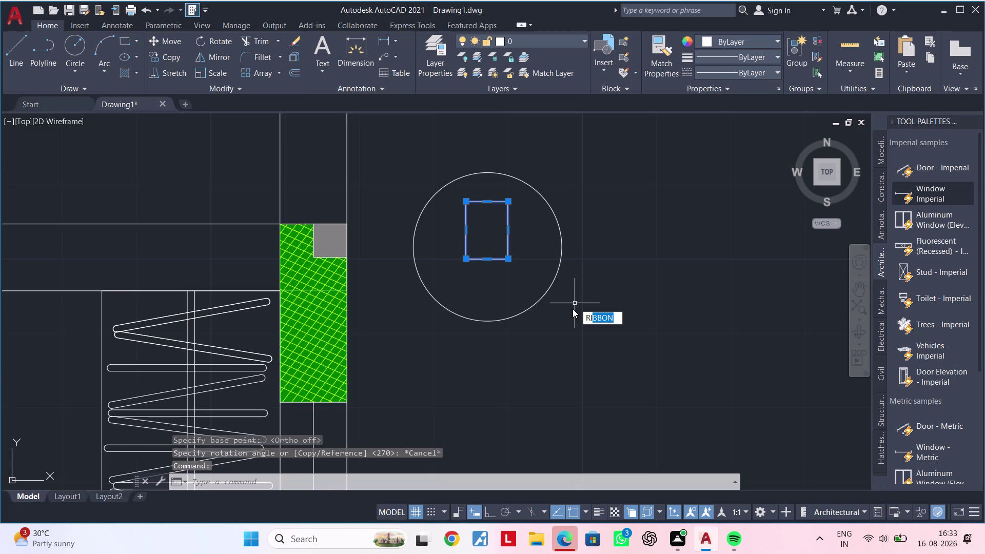
key(BackSpace)
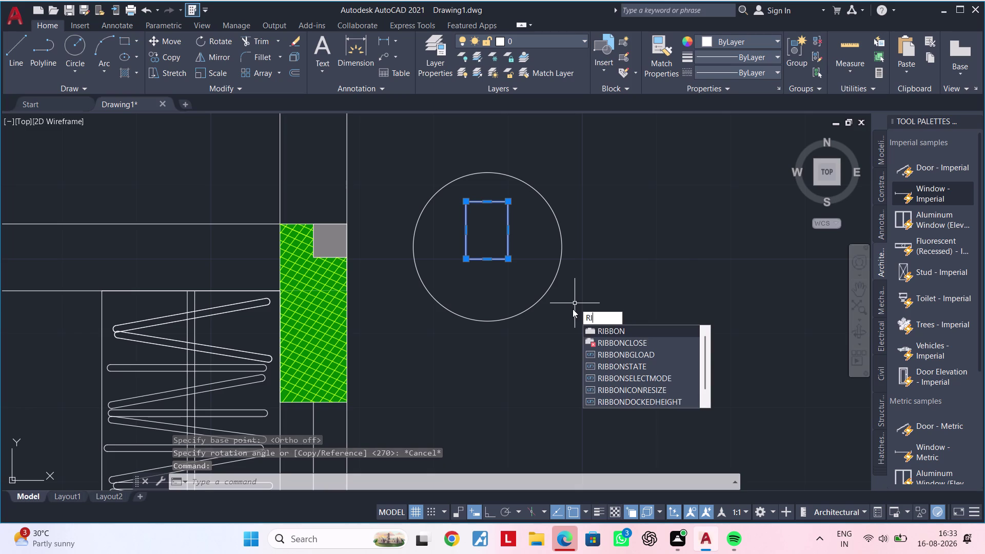
key(BackSpace)
key(o)
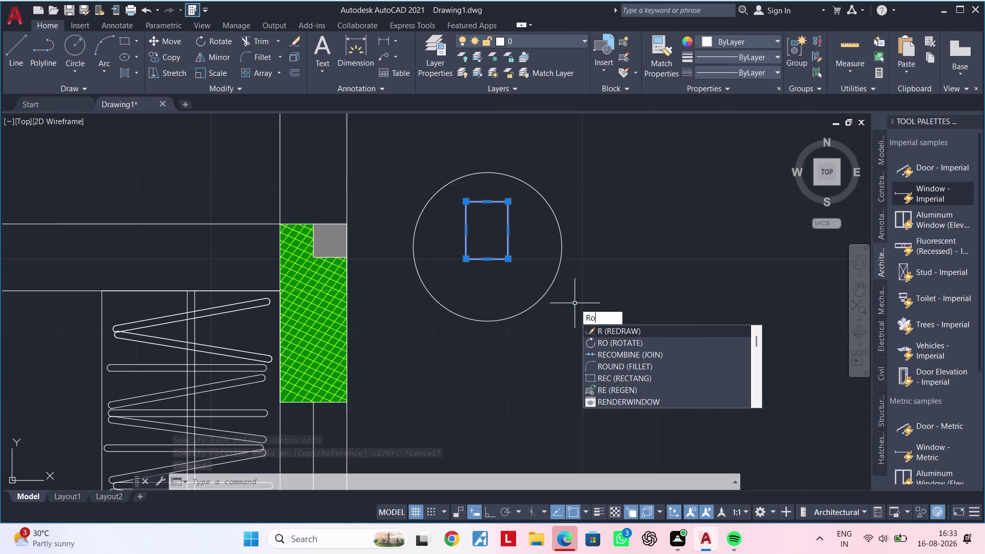
key(space)
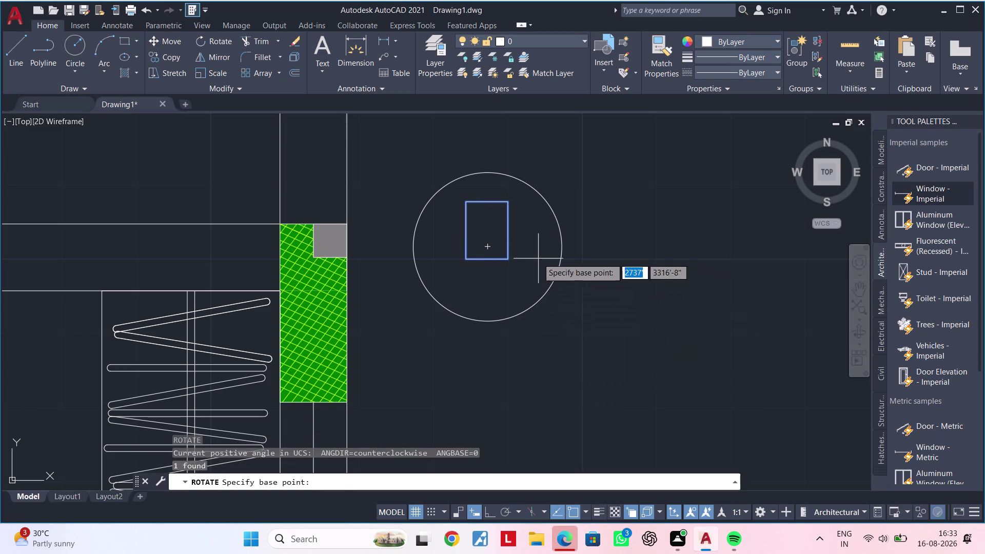
click(528, 249)
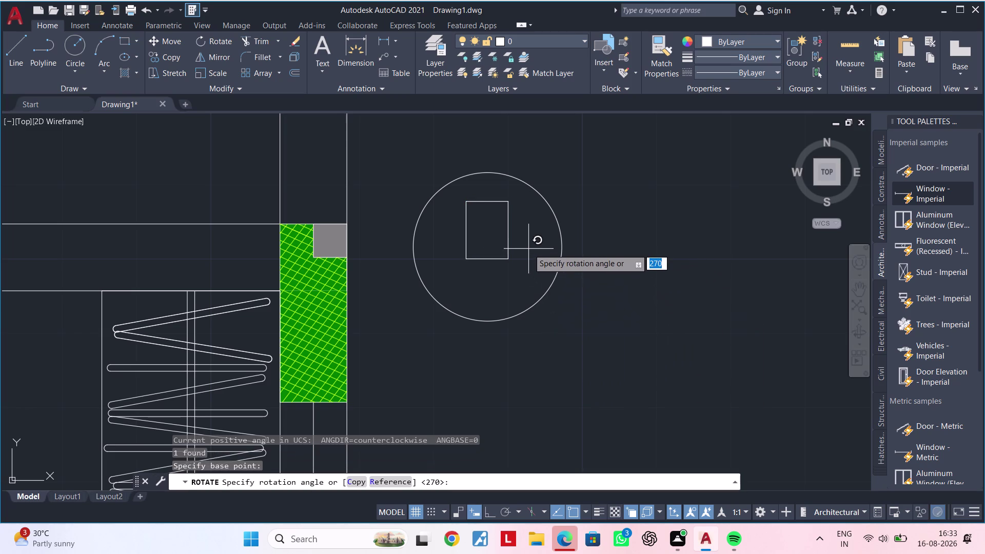